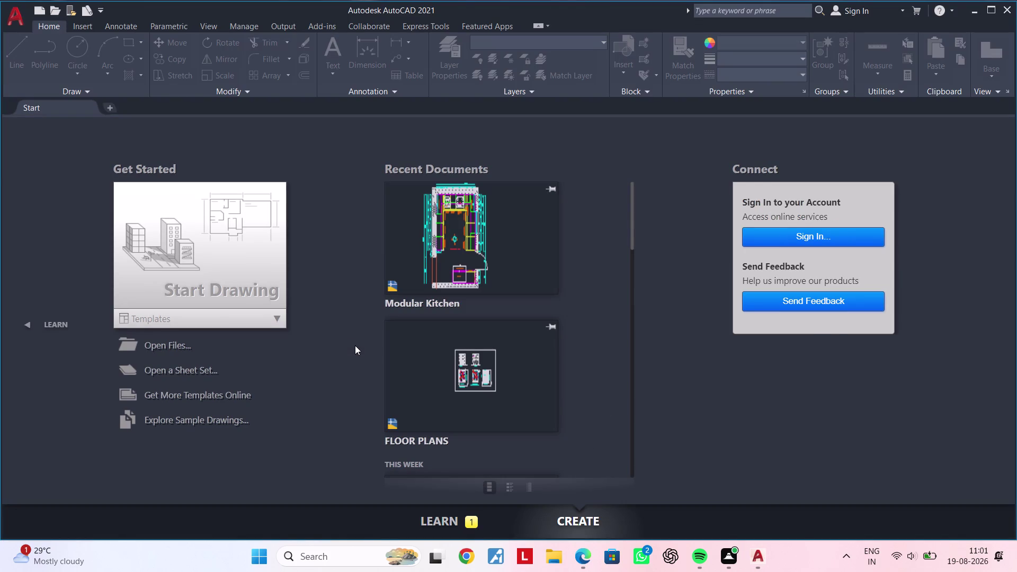
Open Modular Kitchen.dwg and pan around the plan, including the sink and hob area.
click(459, 263)
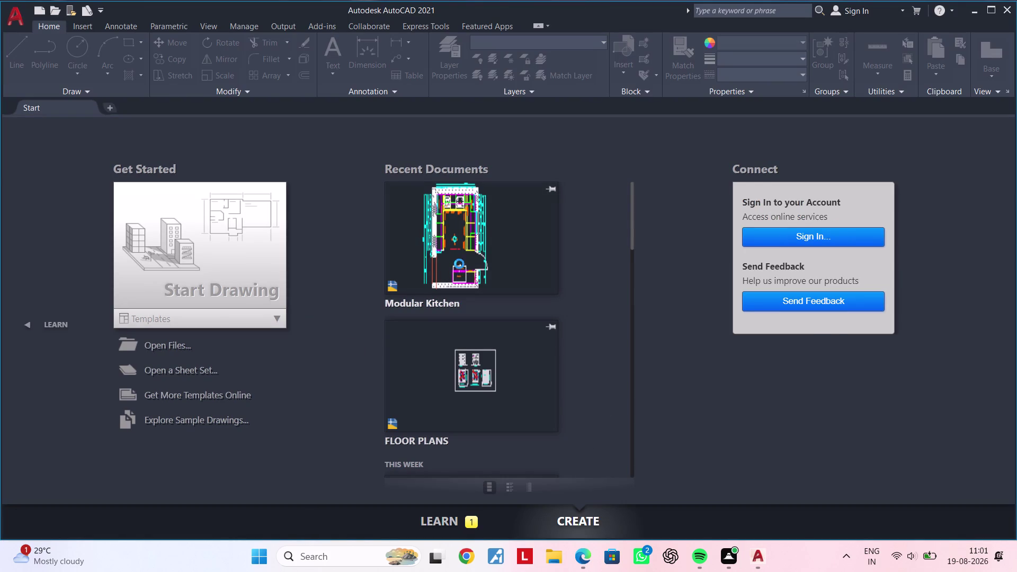
scroll(down, 3)
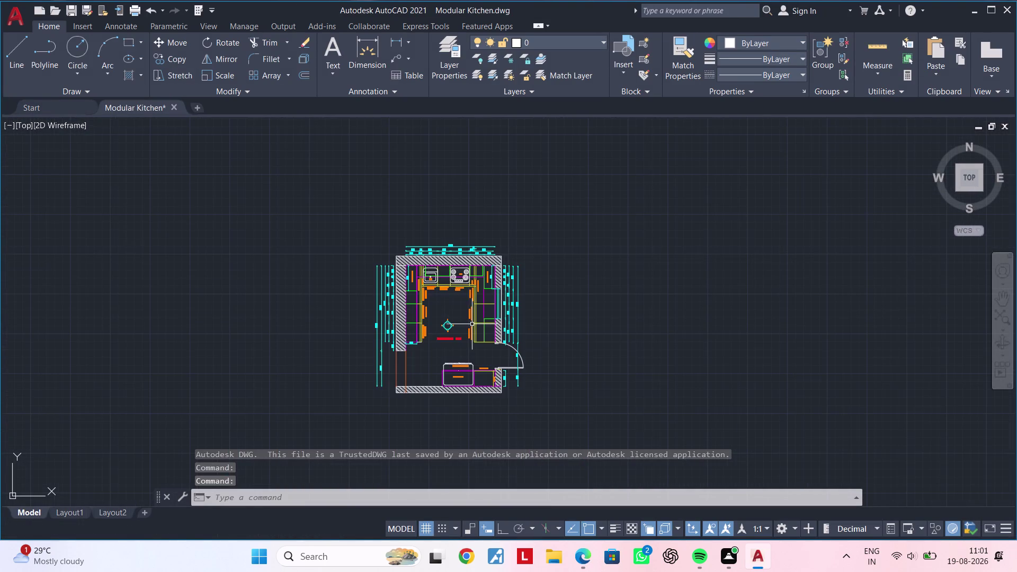
scroll(up, 3)
scroll(up, 3)
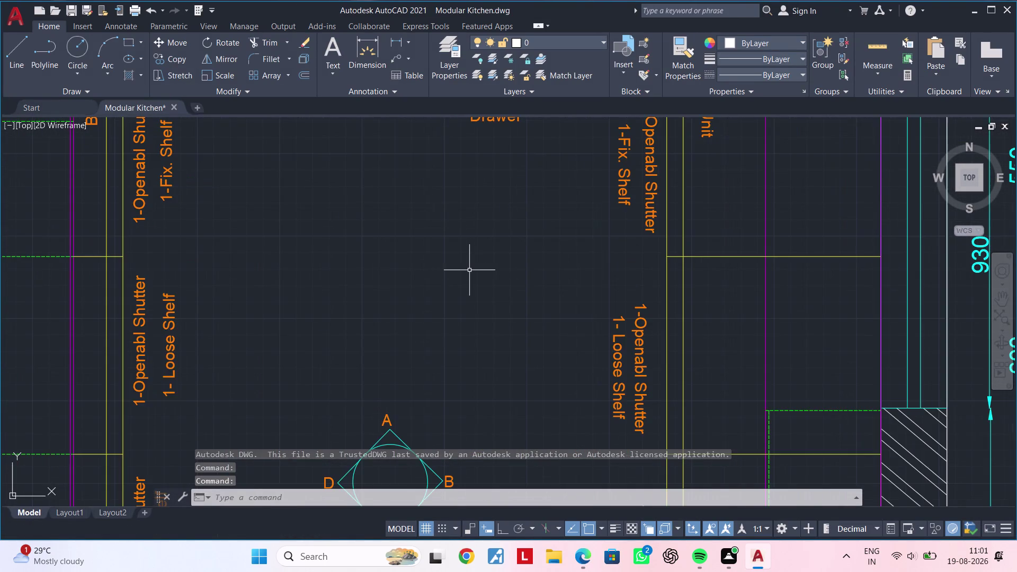
scroll(down, 3)
middle_drag(482, 263, 387, 364)
scroll(down, 3)
middle_drag(374, 333, 588, 263)
middle_drag(589, 241, 541, 278)
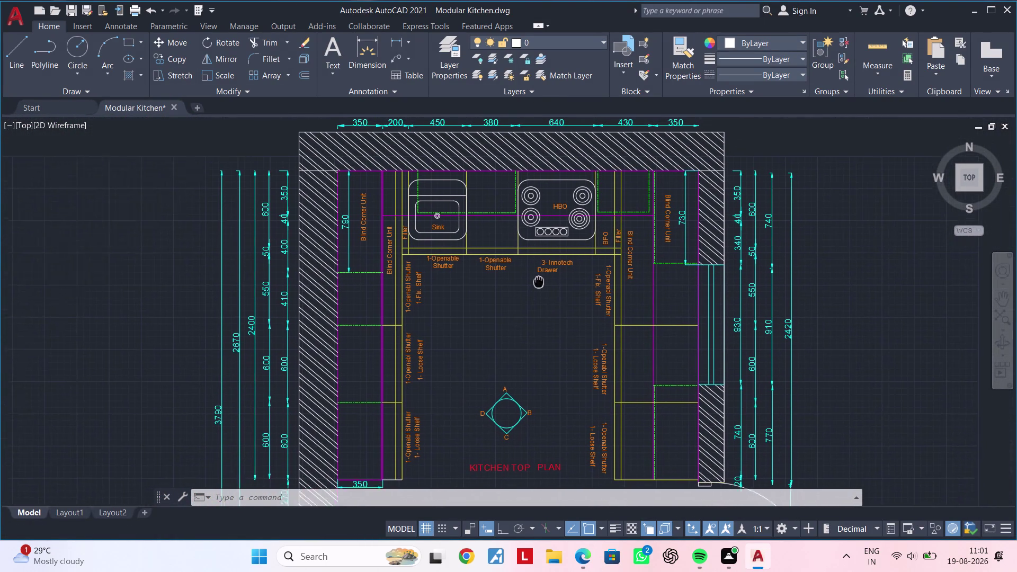
middle_drag(541, 279, 524, 293)
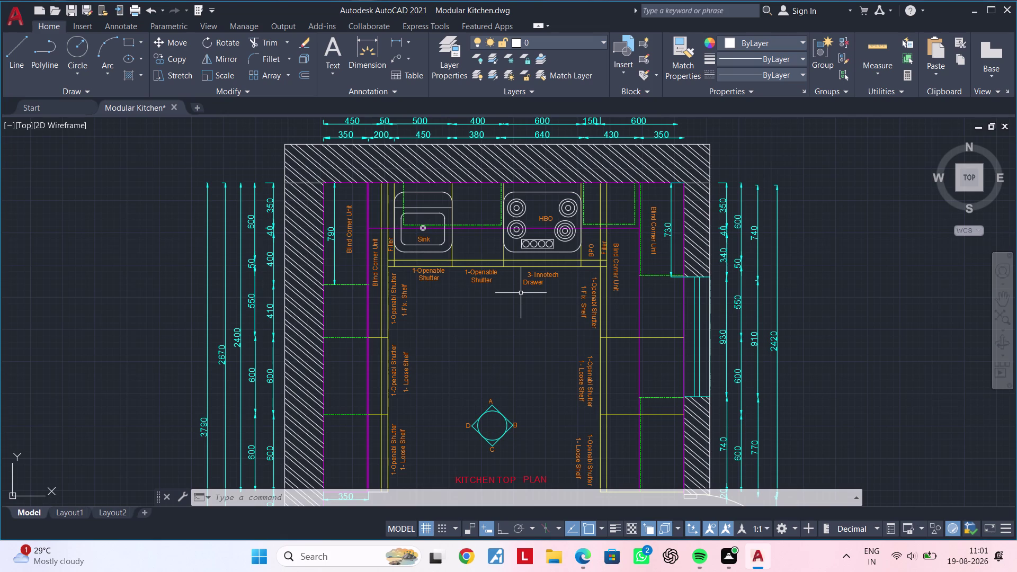
scroll(up, 3)
scroll(down, 3)
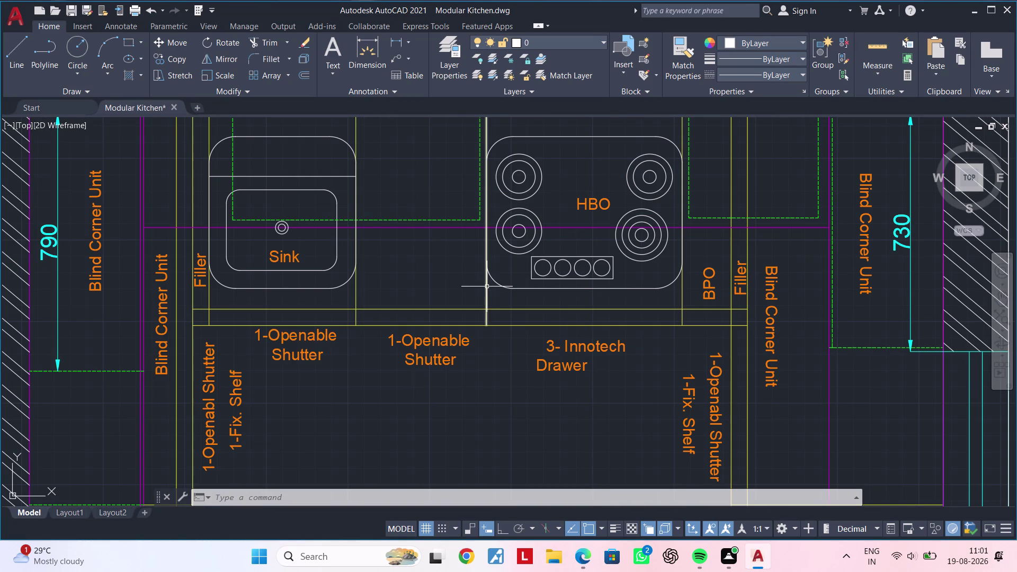
scroll(down, 3)
middle_drag(567, 287, 404, 276)
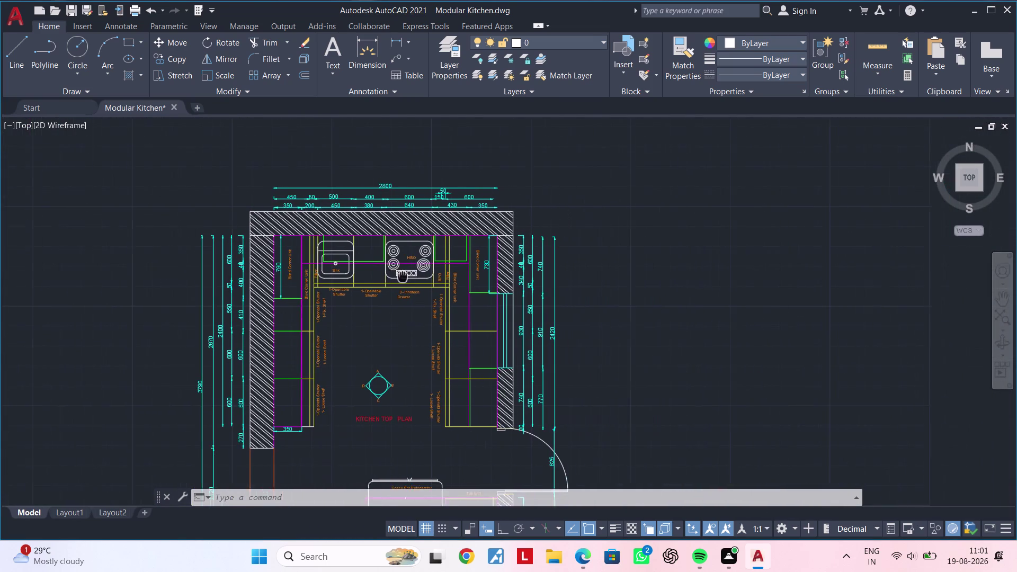
middle_drag(404, 277, 402, 276)
scroll(down, 3)
middle_drag(410, 284, 391, 227)
middle_drag(402, 260, 490, 252)
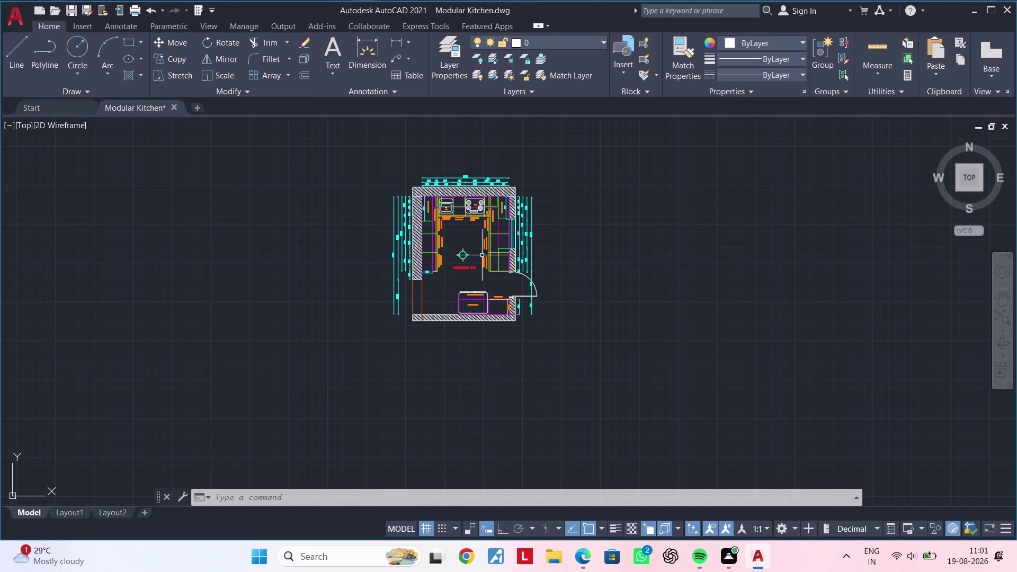
Check the refrigerator area, then shift the plan left to leave empty space, clearing commands.
scroll(up, 3)
scroll(up, 3)
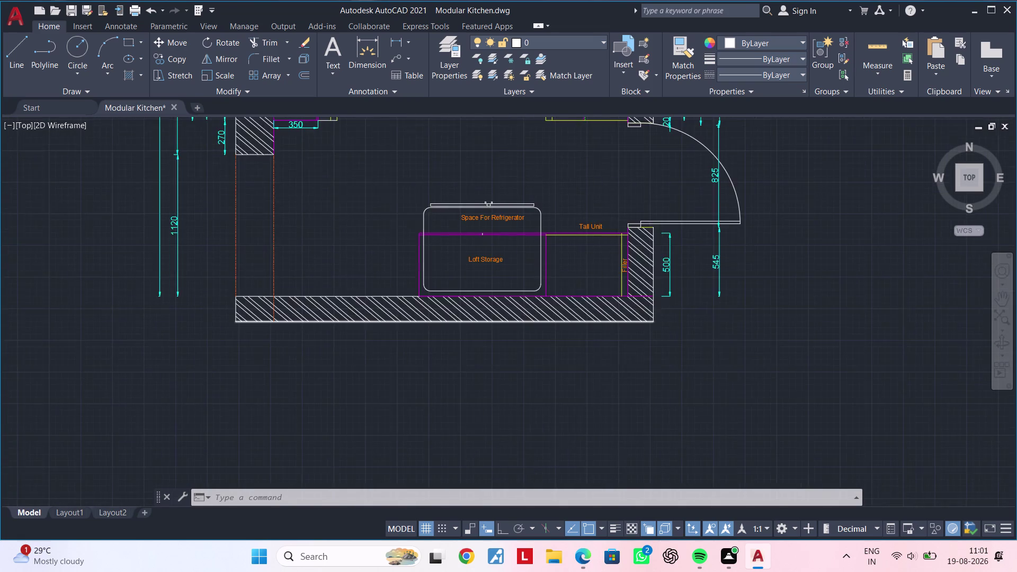
scroll(down, 3)
scroll(down, 3)
middle_drag(473, 312, 437, 374)
scroll(up, 3)
scroll(down, 3)
middle_drag(436, 292, 429, 301)
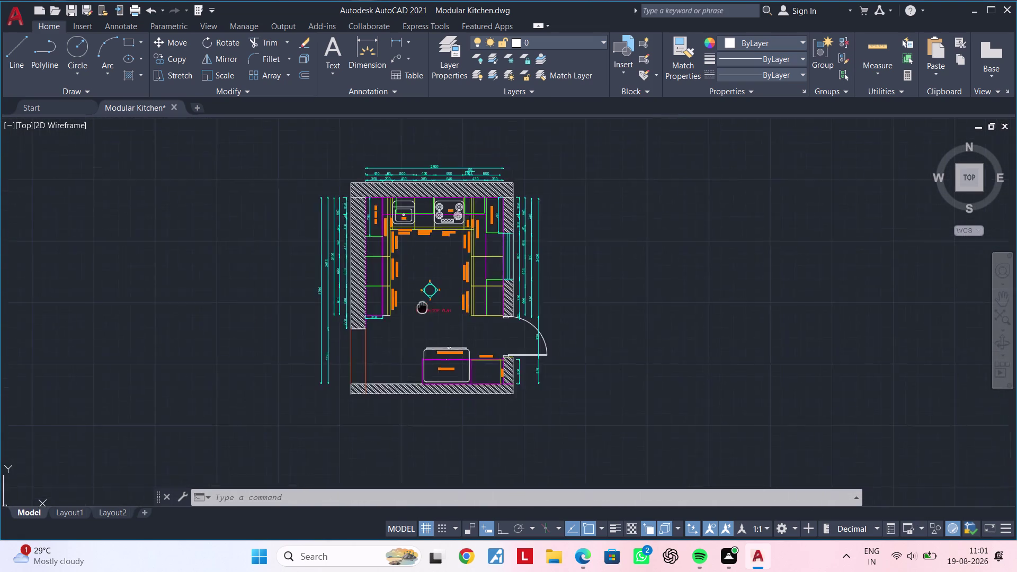
middle_drag(428, 301, 307, 353)
middle_drag(430, 303, 476, 254)
key(Escape)
key(Escape)
middle_drag(503, 251, 440, 257)
key(Escape)
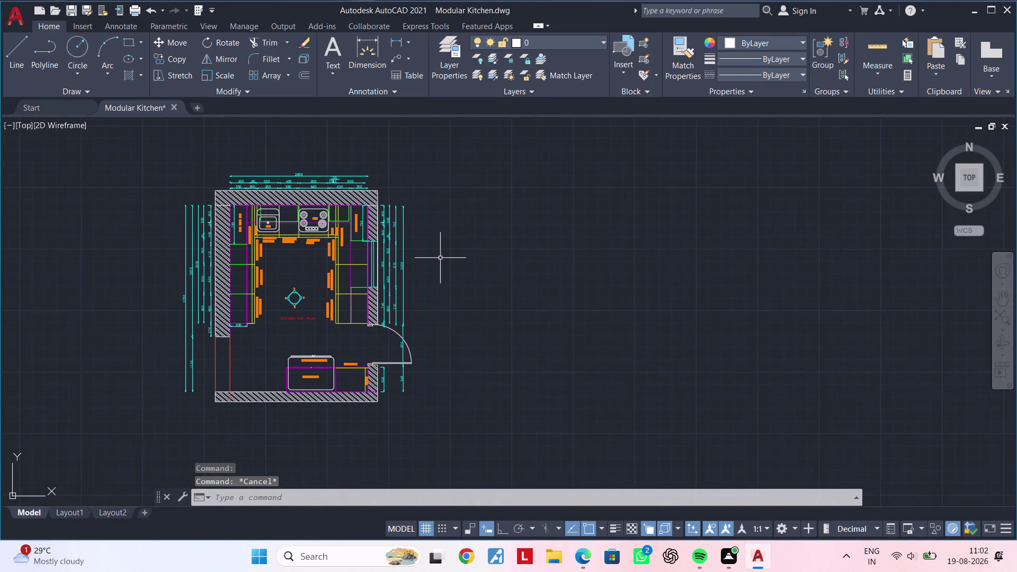
key(Escape)
key(Escape)
key(Escape)
key(Escape)
middle_drag(469, 231, 451, 242)
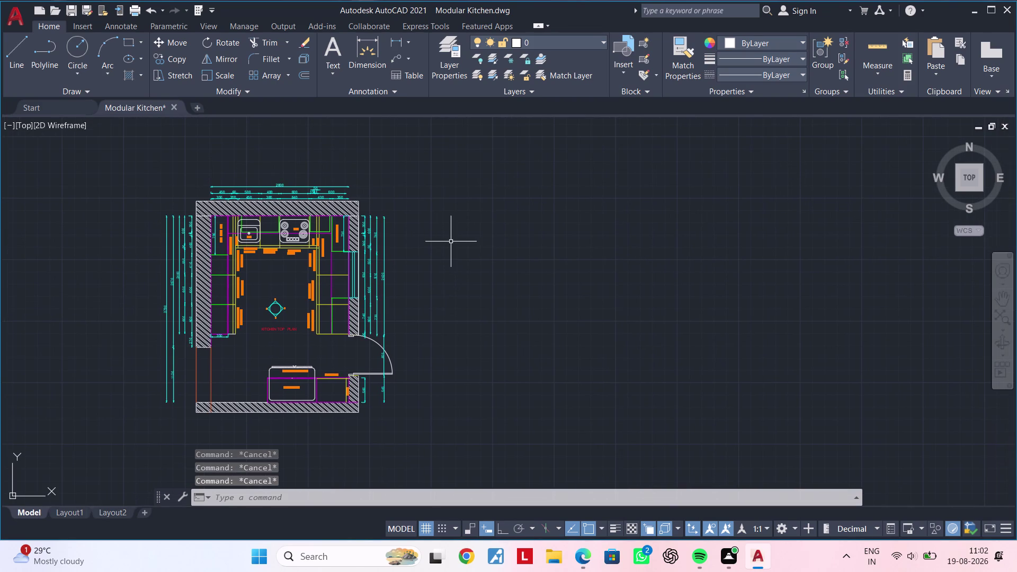
Place a horizontal construction line (XL, Hor) level with the top wall.
key(x)
text(l)
key(space)
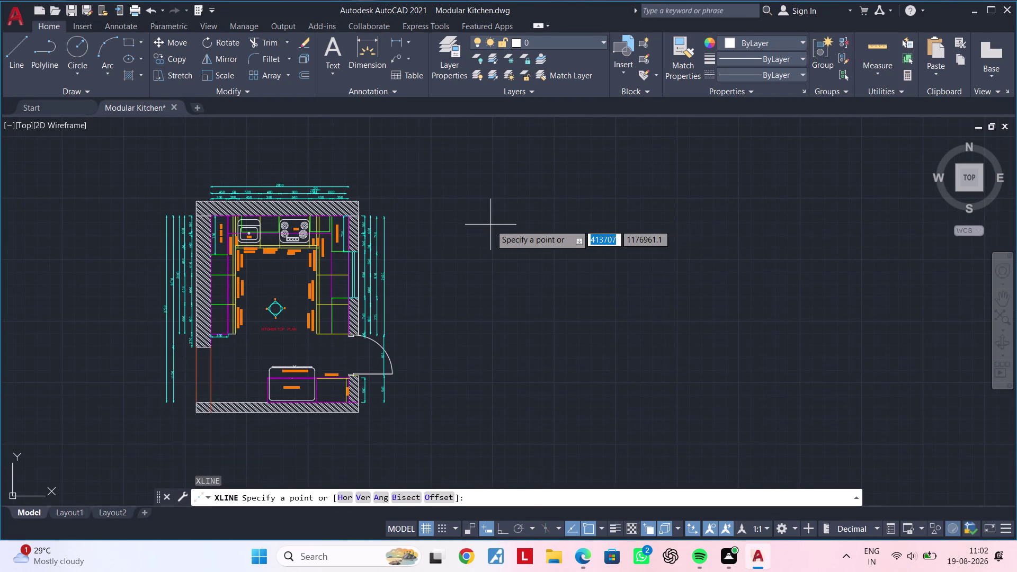
key(h)
key(space)
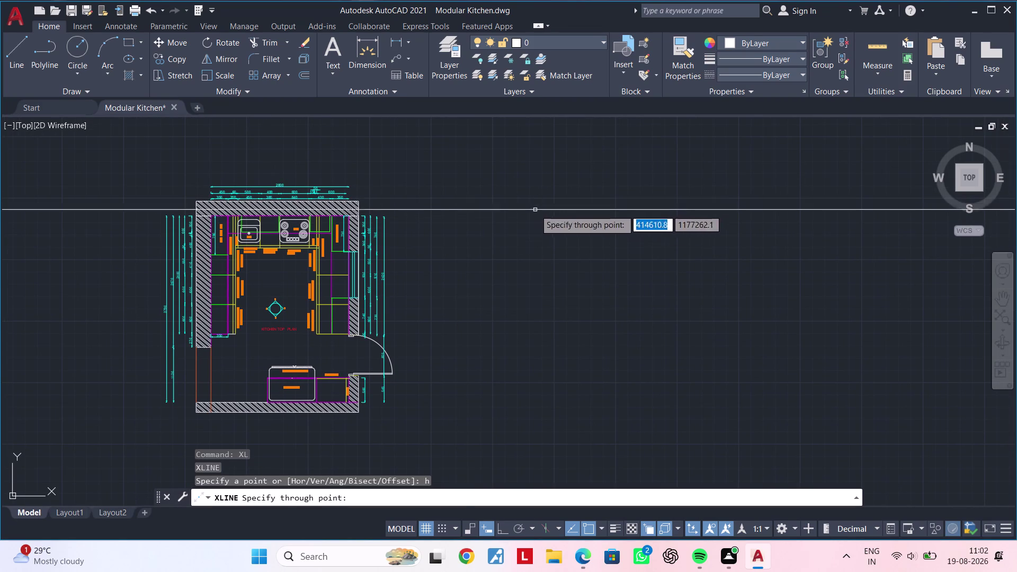
middle_drag(531, 213, 477, 245)
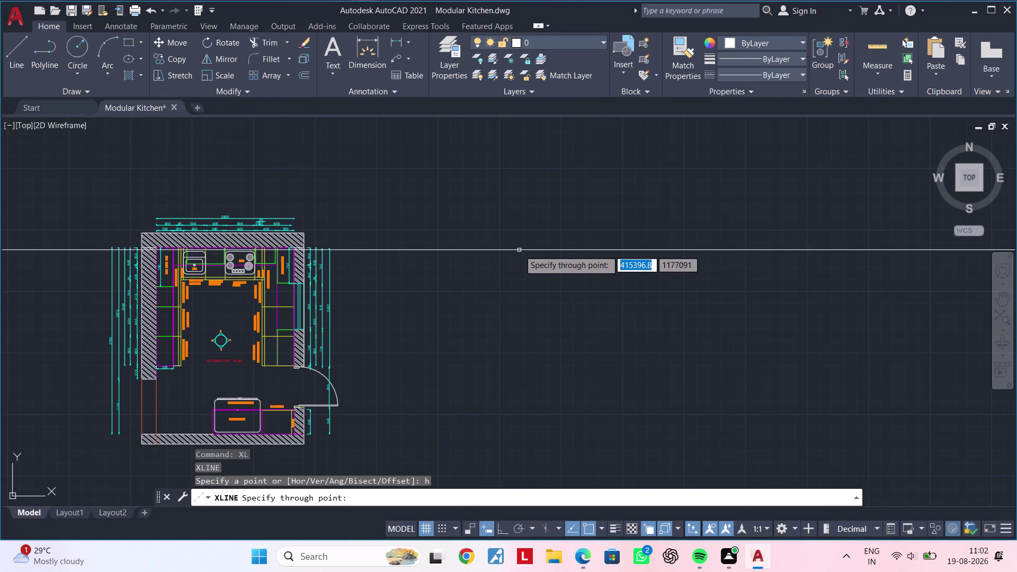
scroll(up, 3)
scroll(down, 3)
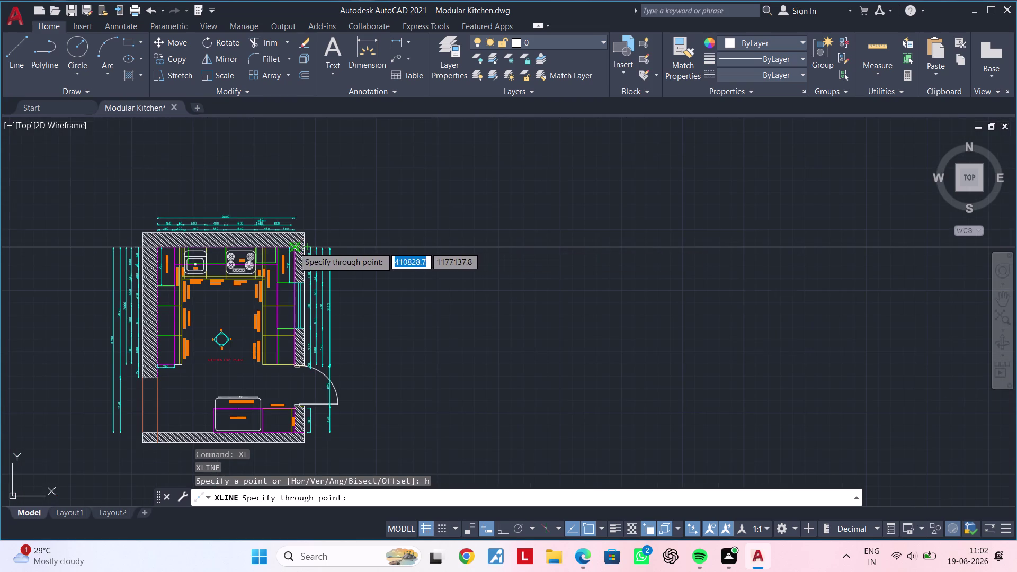
scroll(up, 3)
click(332, 248)
scroll(down, 3)
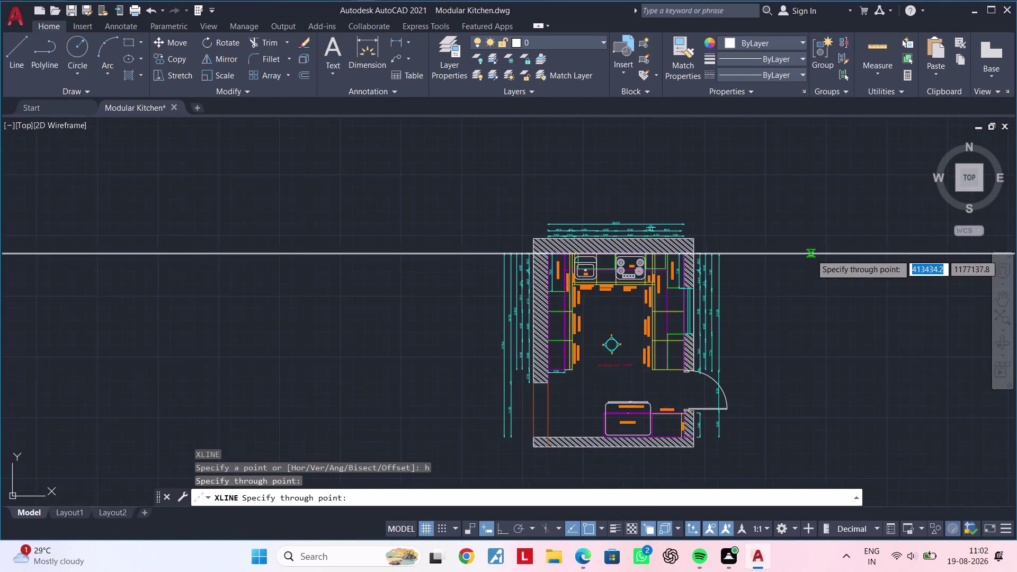
middle_drag(809, 255, 419, 239)
key(Escape)
key(Escape)
key(Escape)
key(Escape)
key(Escape)
key(Escape)
Place a vertical construction line (XL, Ver) to the right of the plan.
text(x)
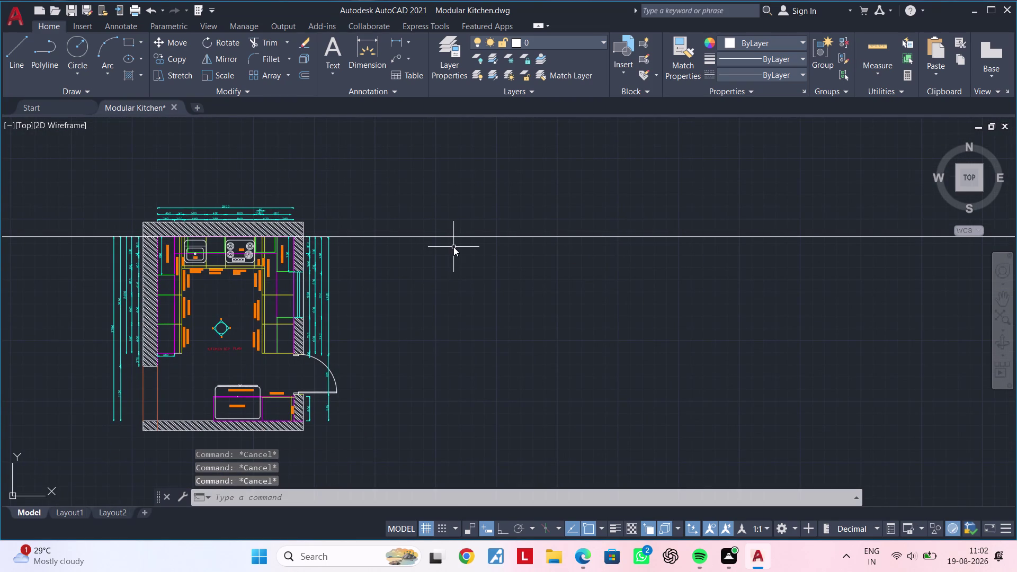
text(l)
key(space)
text(v)
key(space)
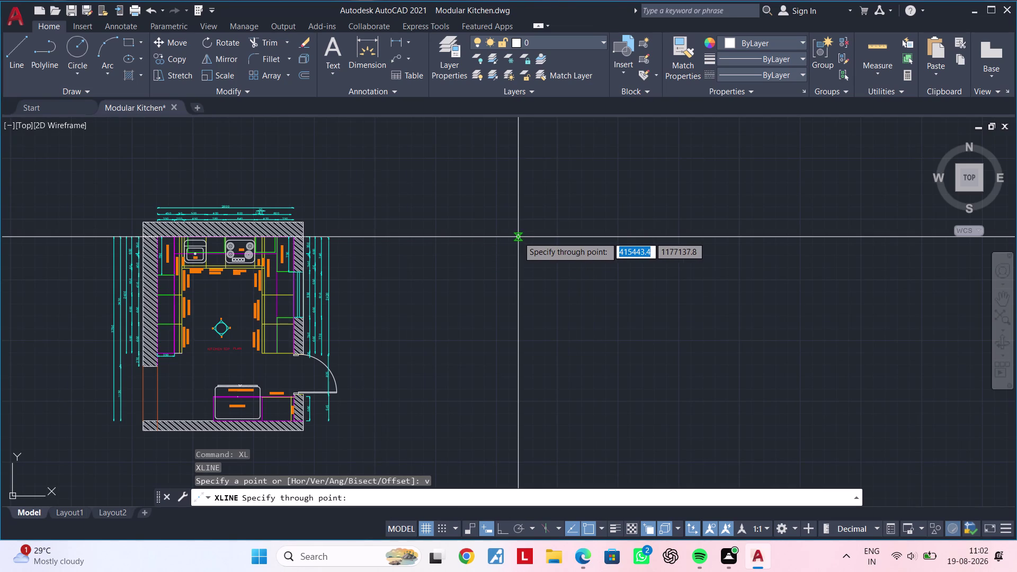
click(517, 237)
key(Escape)
key(Escape)
Trim the two construction lines with a fence so they form a corner.
key(t)
text(r)
key(space)
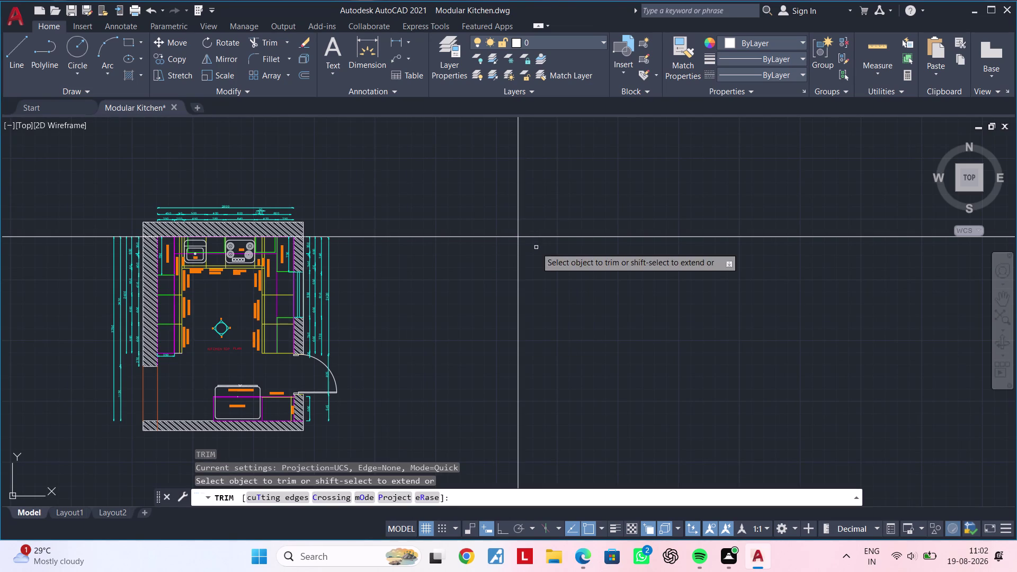
drag(535, 203, 492, 250)
key(Escape)
middle_drag(458, 257, 574, 257)
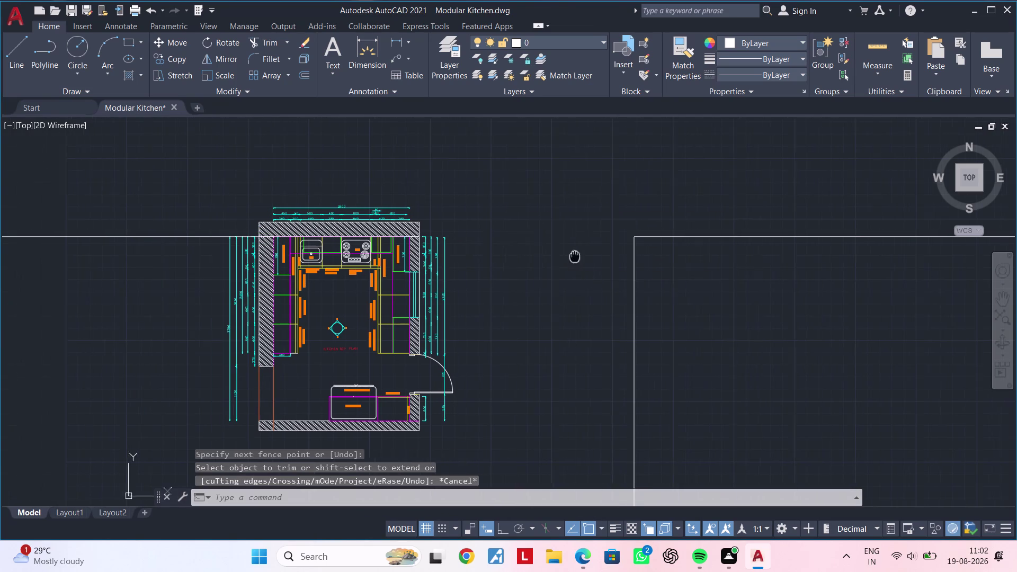
middle_drag(574, 256, 575, 256)
key(Escape)
Delete the leftover horizontal segment left of the plan and centre the view on the corner.
click(198, 237)
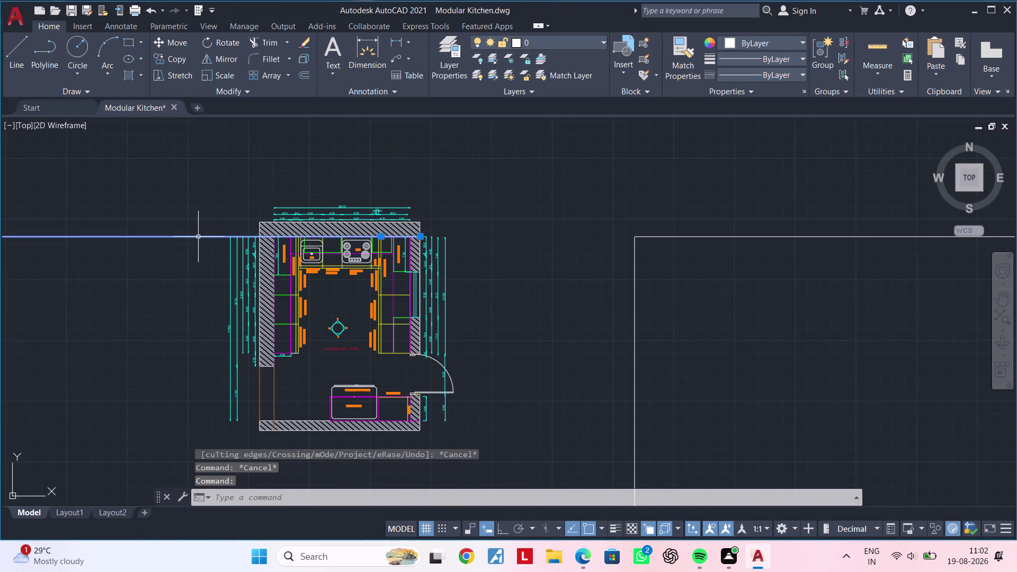
key(Delete)
scroll(down, 3)
middle_drag(583, 250, 244, 227)
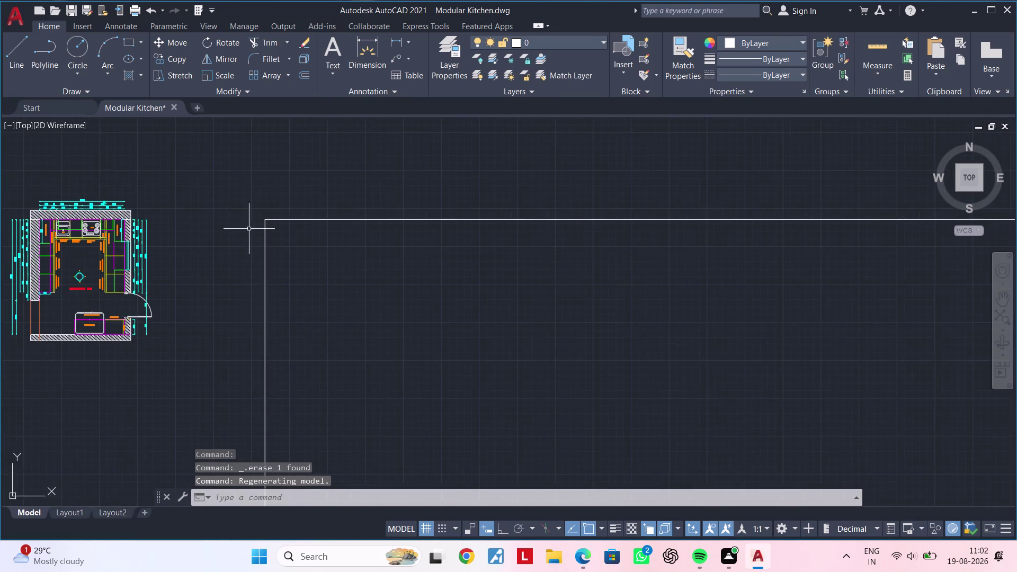
scroll(up, 3)
middle_drag(370, 261, 235, 223)
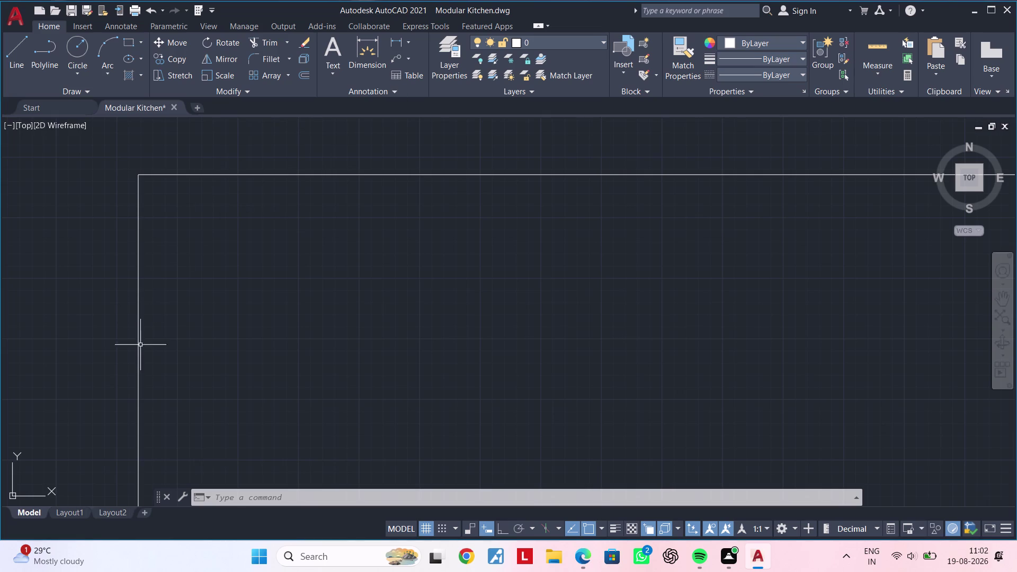
middle_click(79, 286)
middle_drag(181, 244, 88, 260)
middle_drag(89, 253, 120, 231)
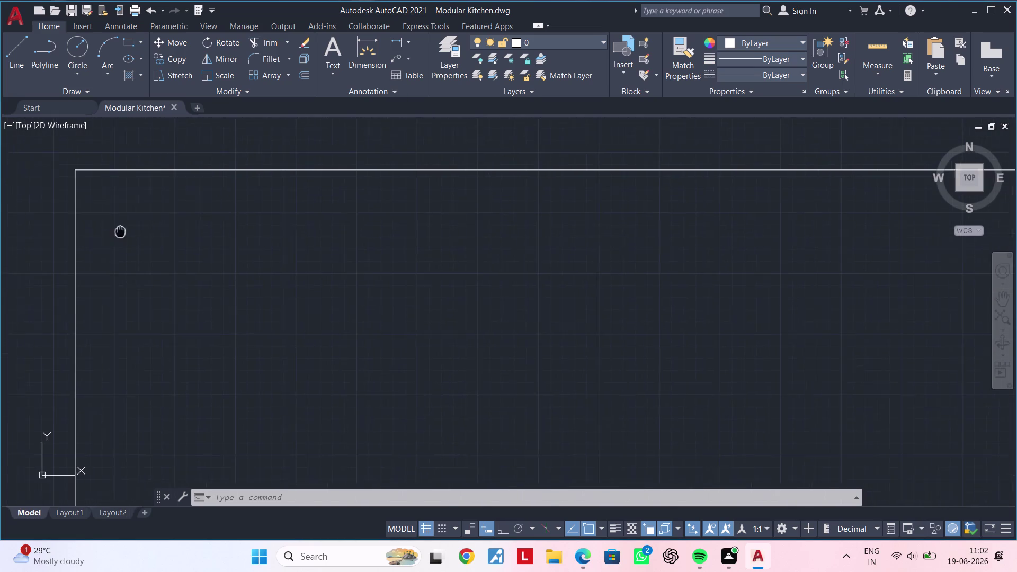
middle_drag(119, 232, 129, 225)
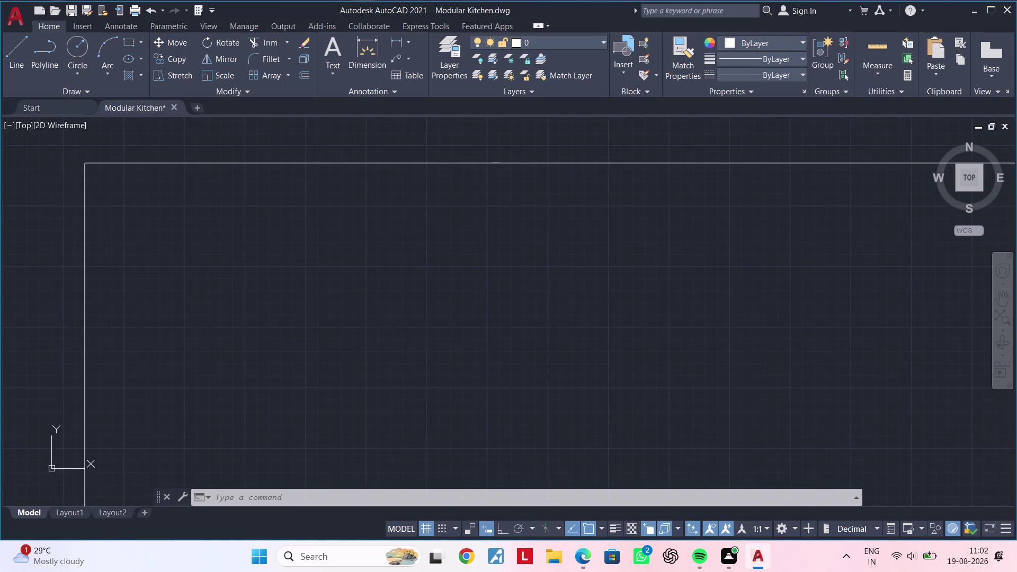
Offset the left edge line 350 to the right to start the cabinet divisions.
text(of)
key(space)
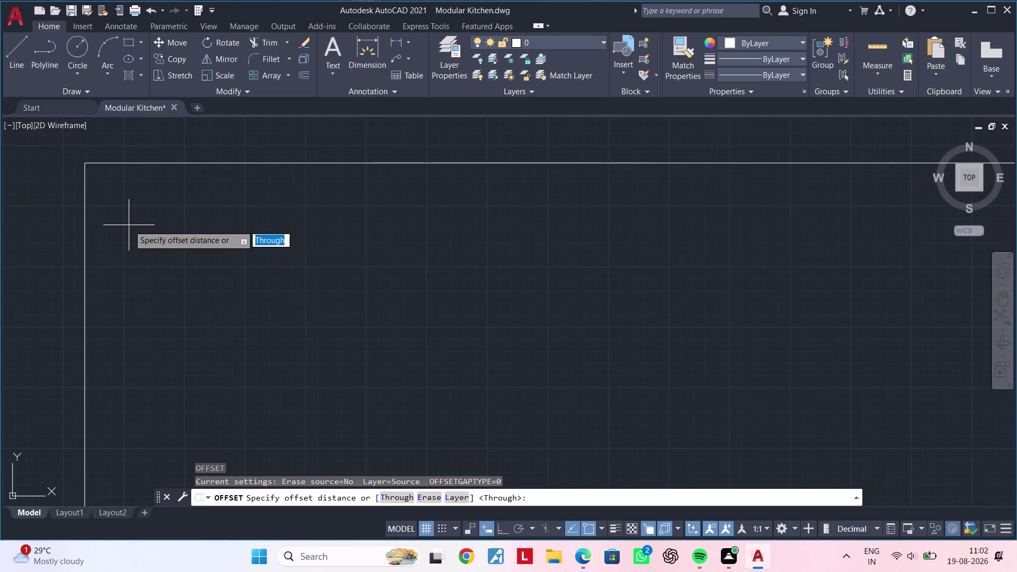
text(350)
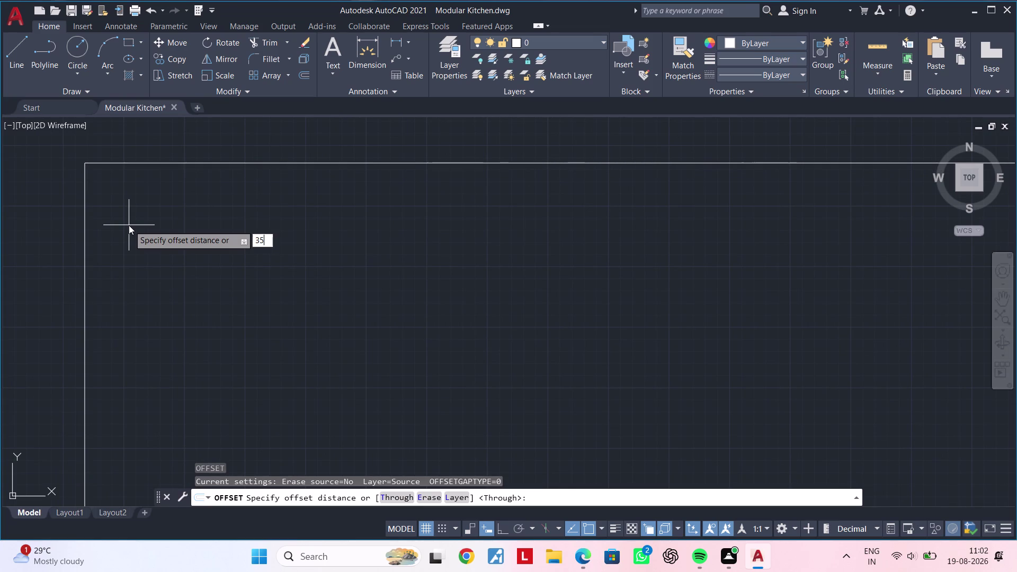
key(Return)
click(85, 235)
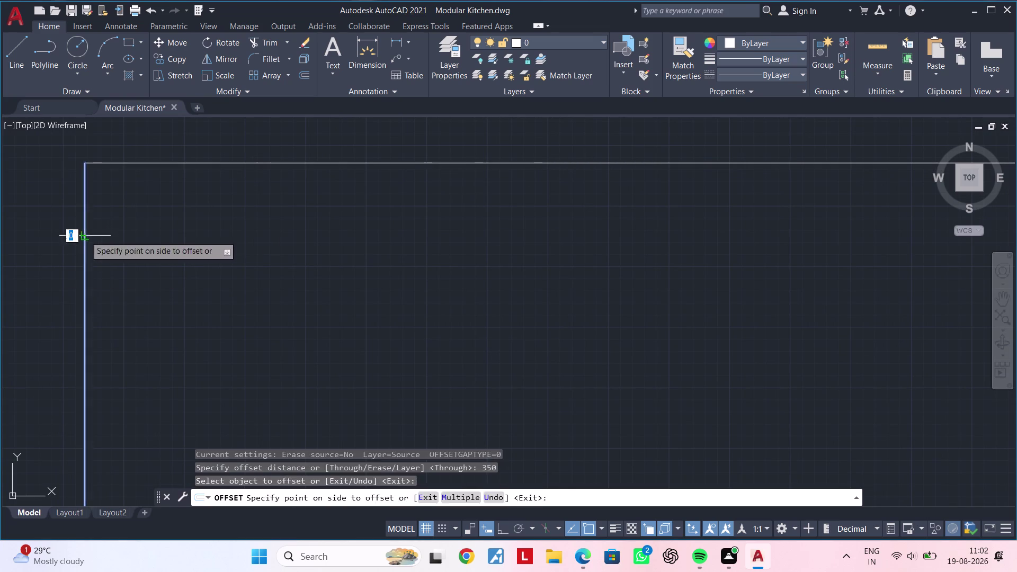
click(254, 235)
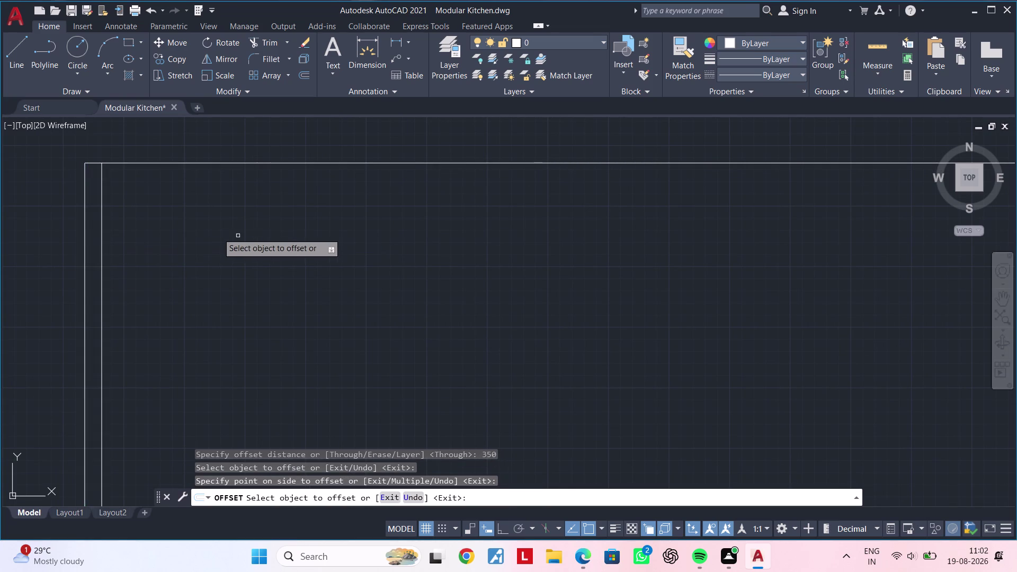
scroll(up, 3)
scroll(up, 3)
middle_drag(137, 248, 317, 250)
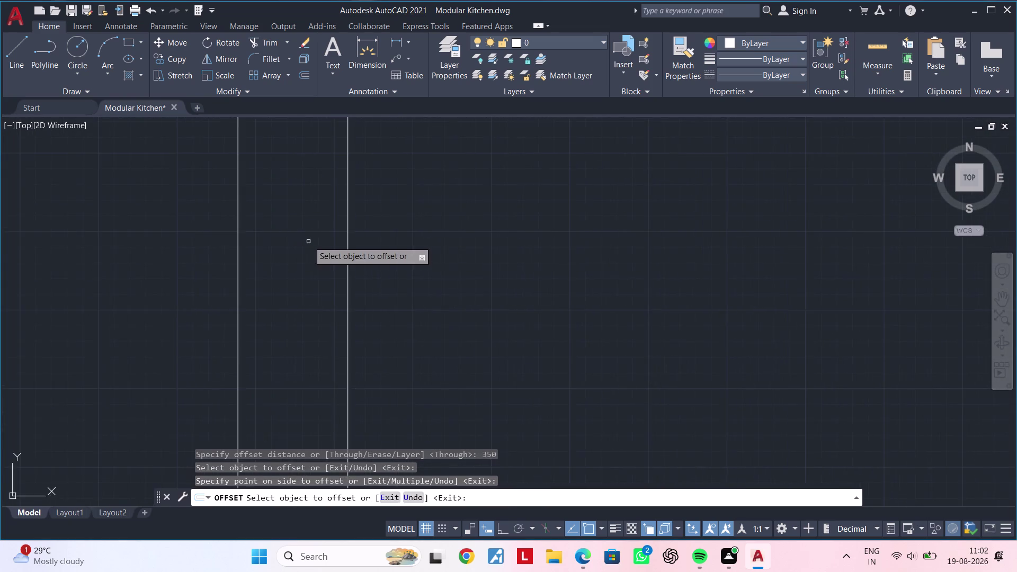
scroll(down, 3)
middle_drag(308, 239, 294, 335)
middle_drag(328, 293, 345, 244)
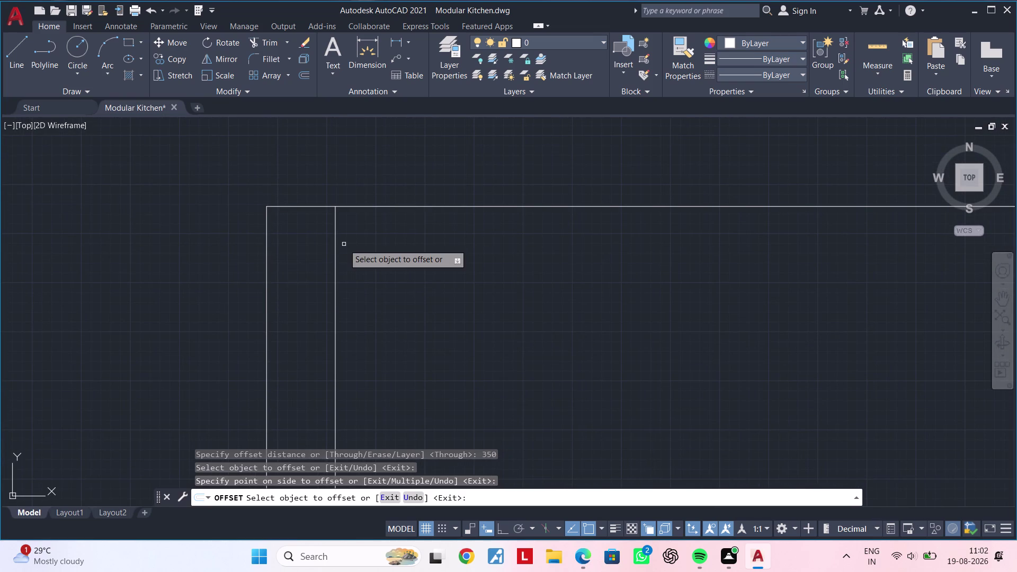
key(space)
Add the next two vertical divisions at 200 and 450 spacing.
key(space)
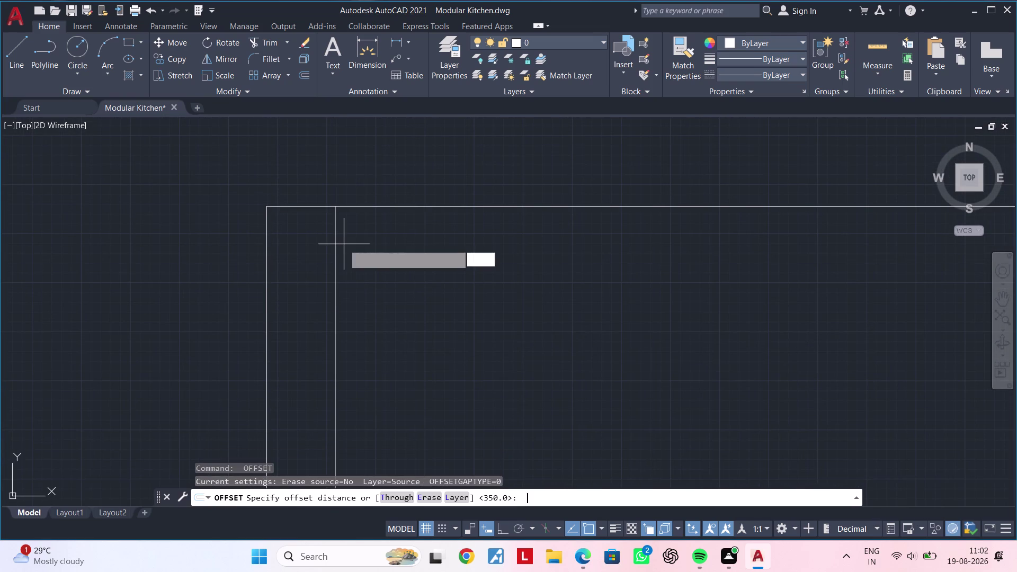
text(200)
key(Return)
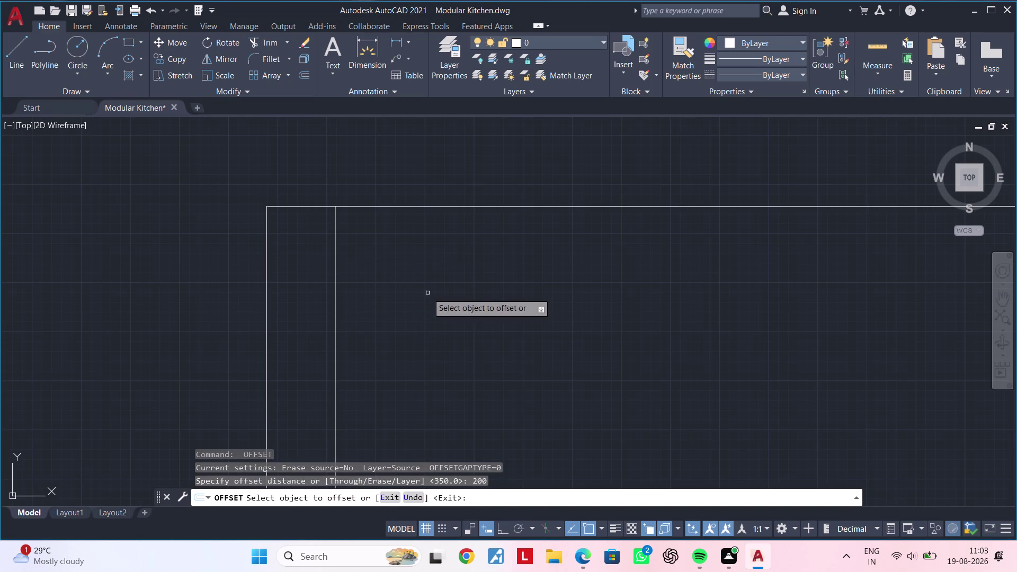
click(335, 259)
click(405, 251)
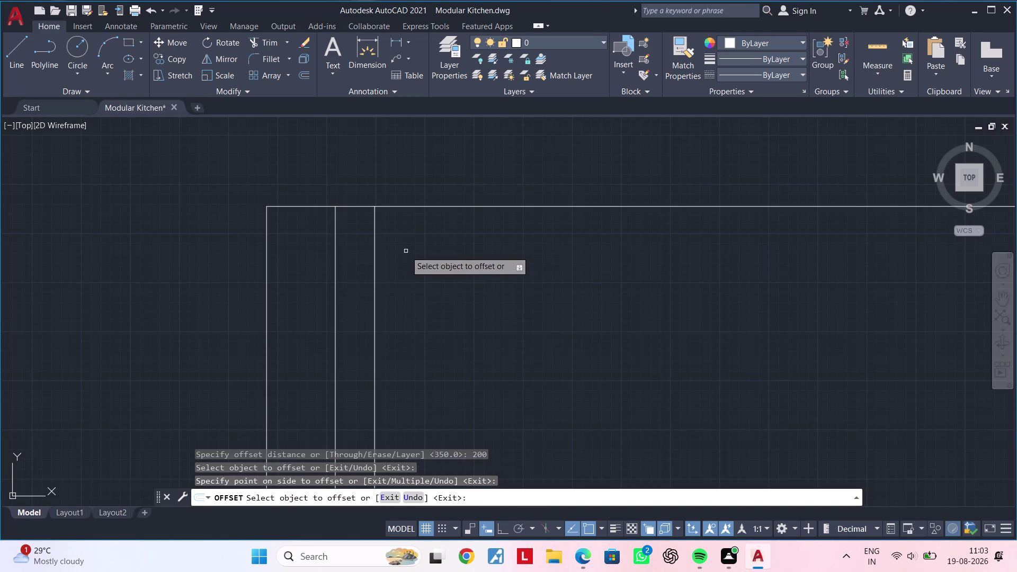
key(space)
key(space)
text(45)
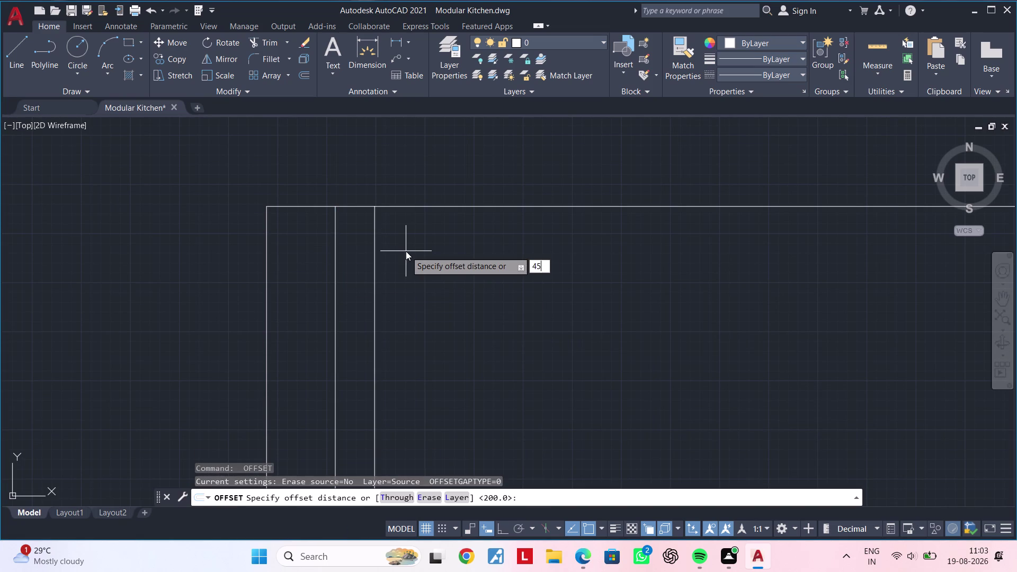
text(0)
key(Return)
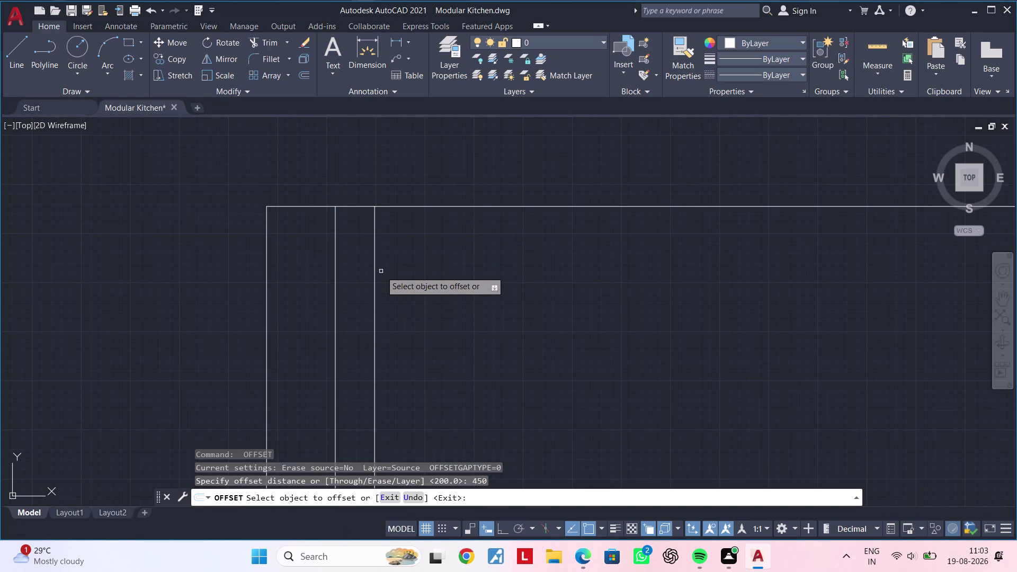
click(373, 273)
click(498, 269)
key(space)
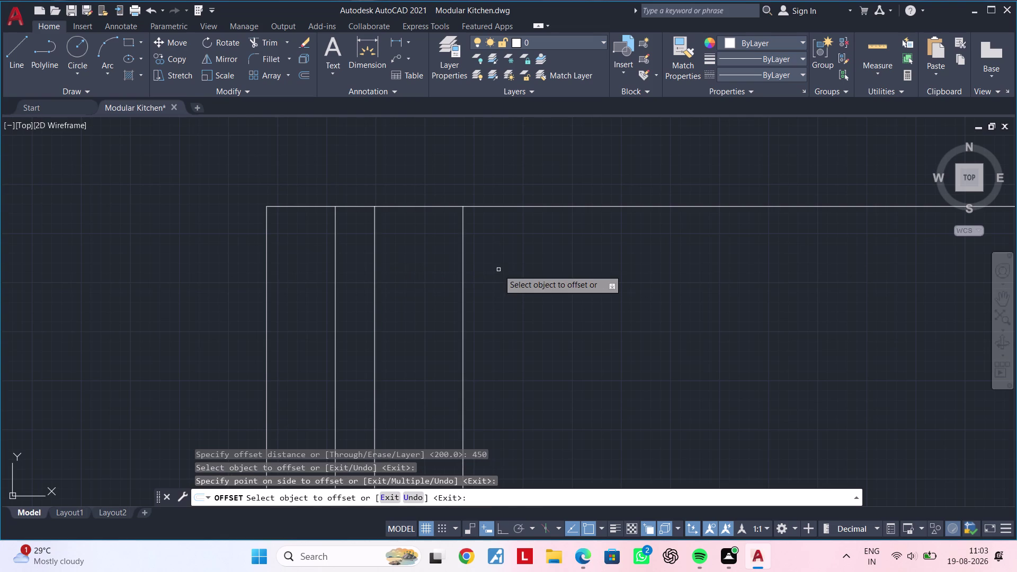
Add further vertical divisions at 380 and 640 spacing.
key(space)
text(380)
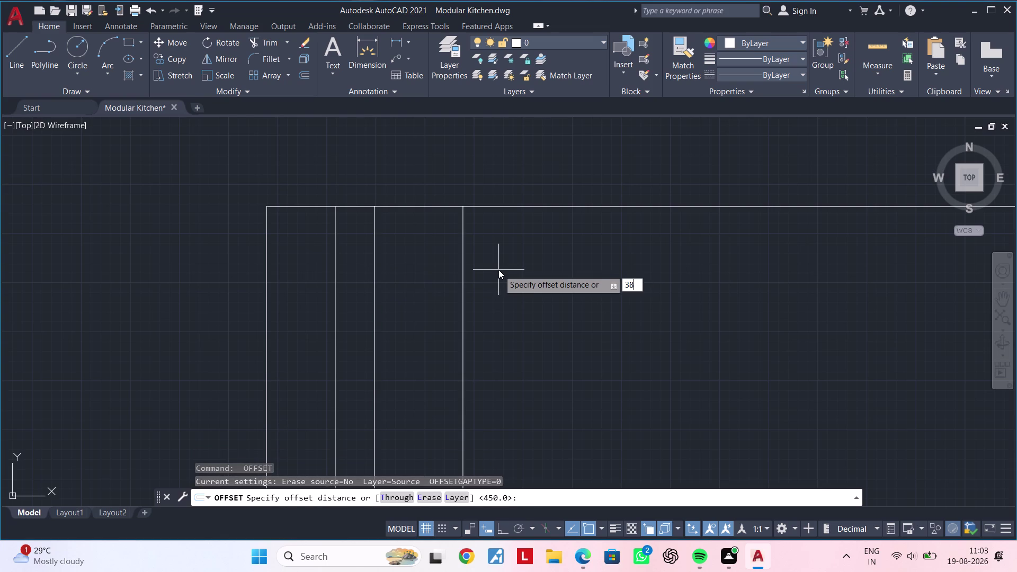
key(Return)
click(465, 258)
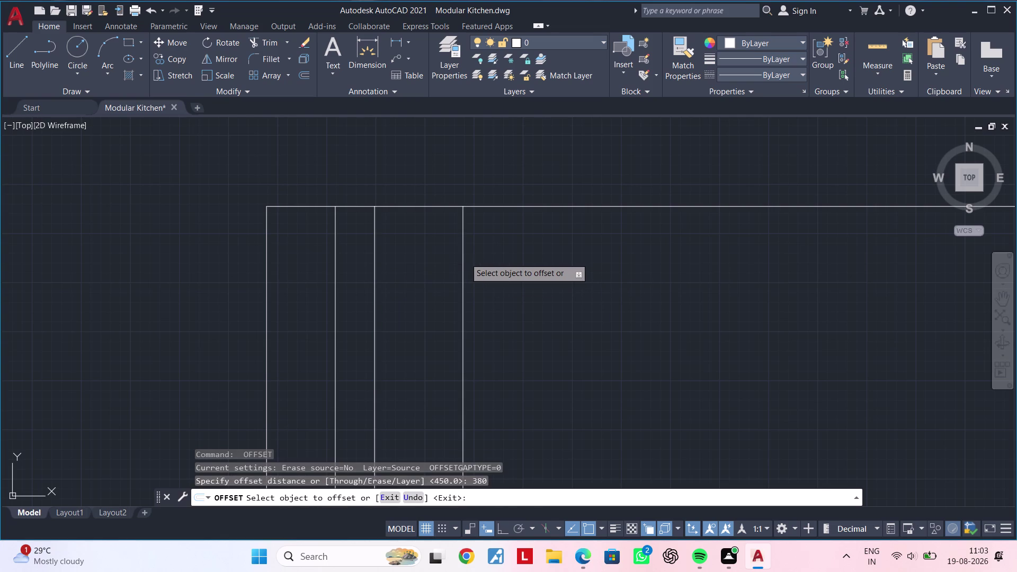
click(464, 260)
click(556, 260)
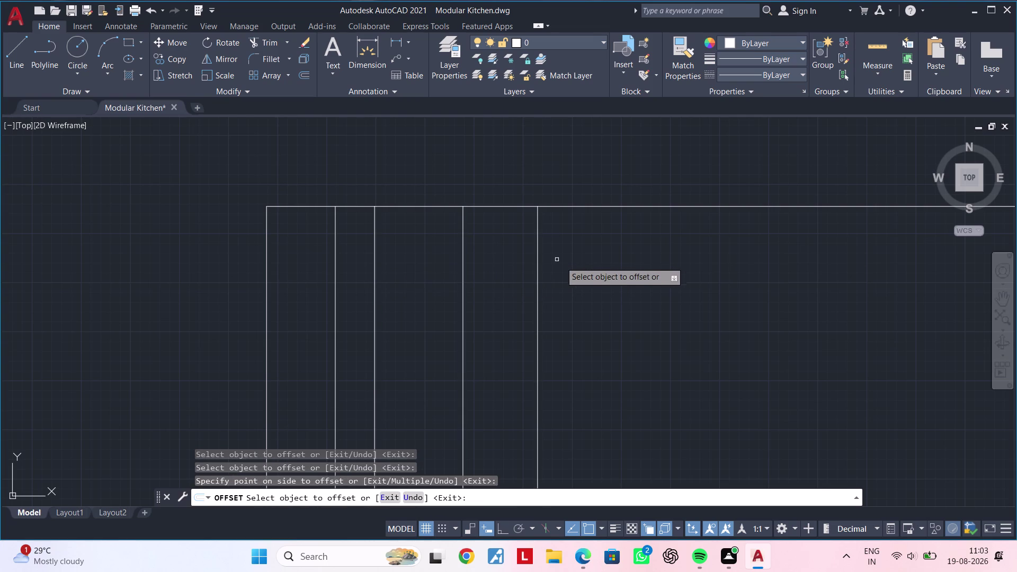
middle_drag(570, 263, 394, 242)
key(space)
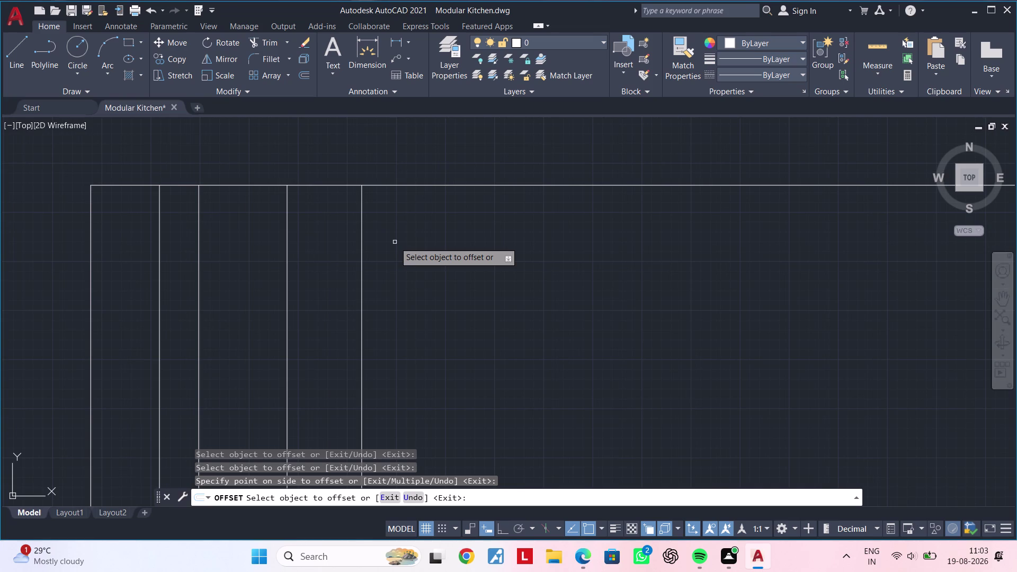
key(space)
text(640)
key(Return)
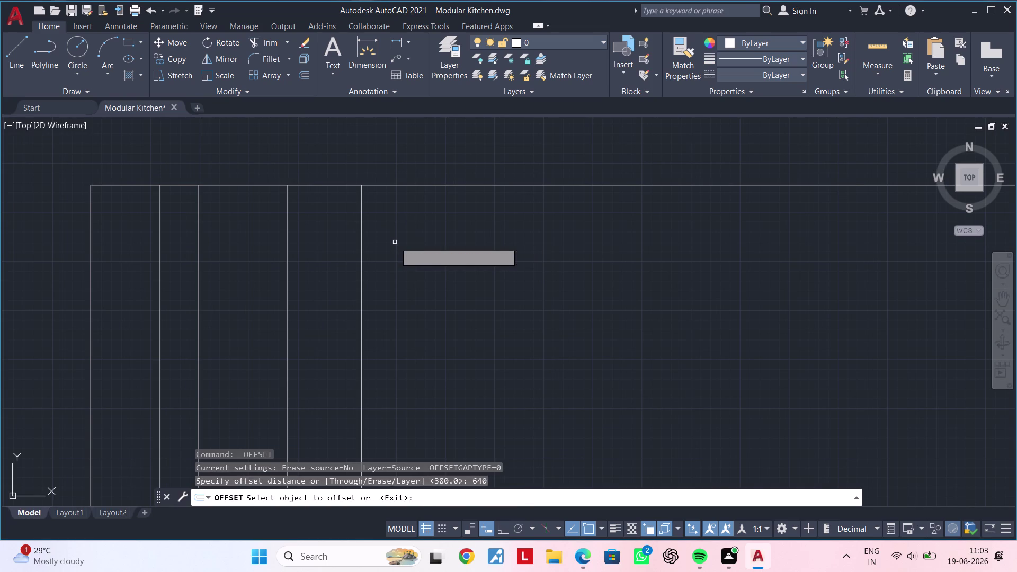
click(361, 211)
click(448, 213)
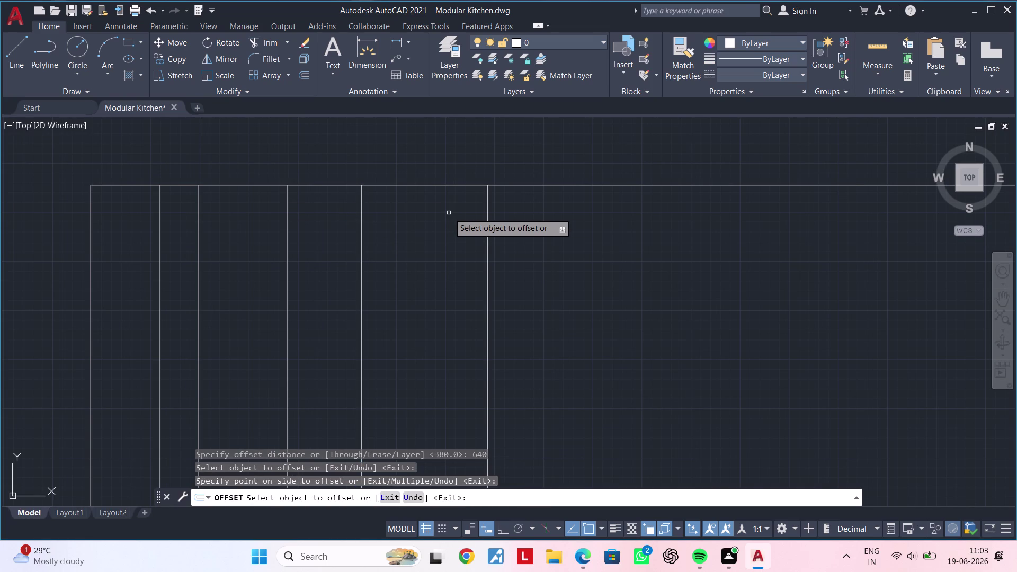
key(space)
Add vertical divisions at 380 and 50 spacing.
key(space)
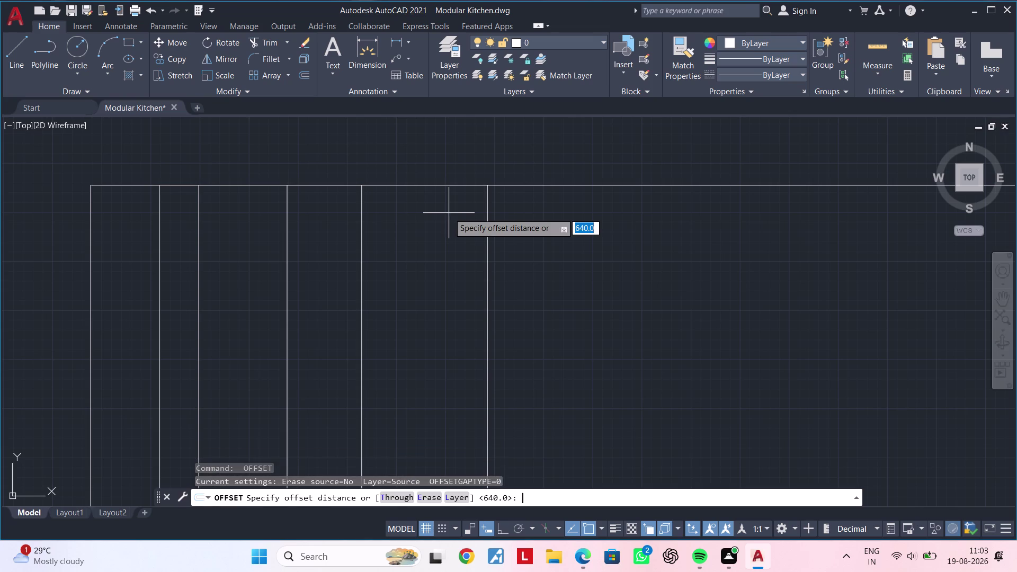
text(380)
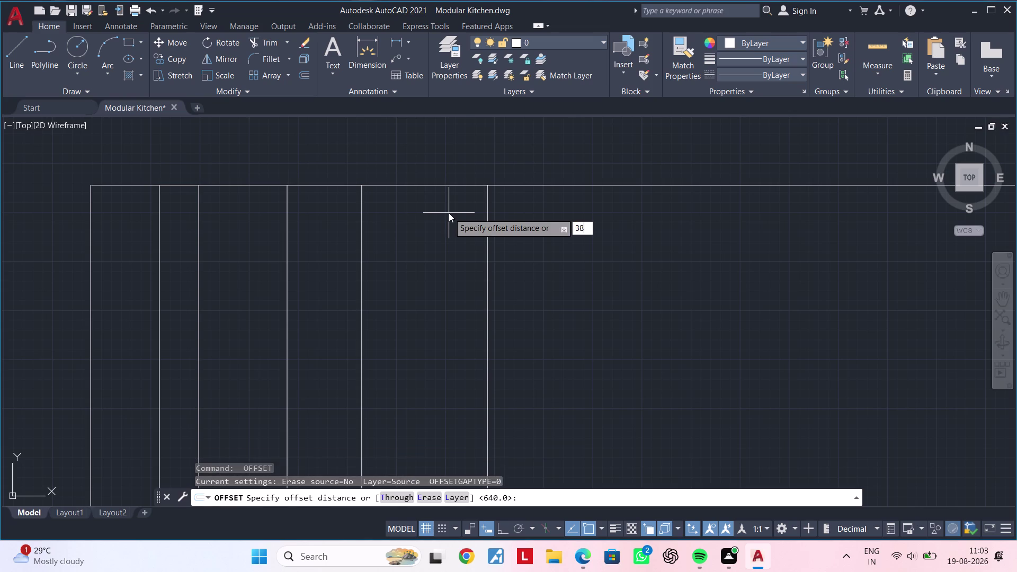
key(Return)
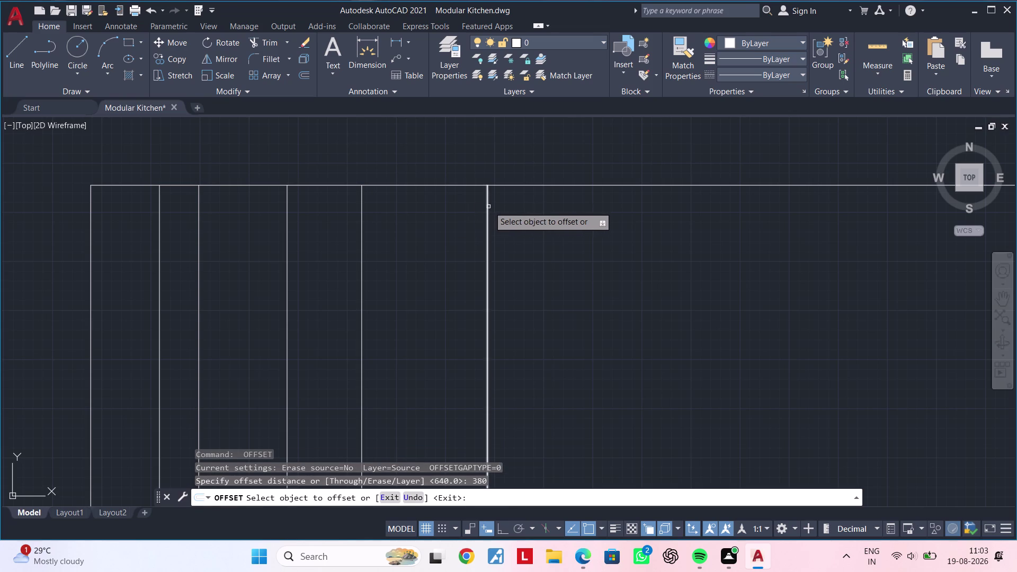
click(489, 206)
click(619, 208)
key(space)
key(space)
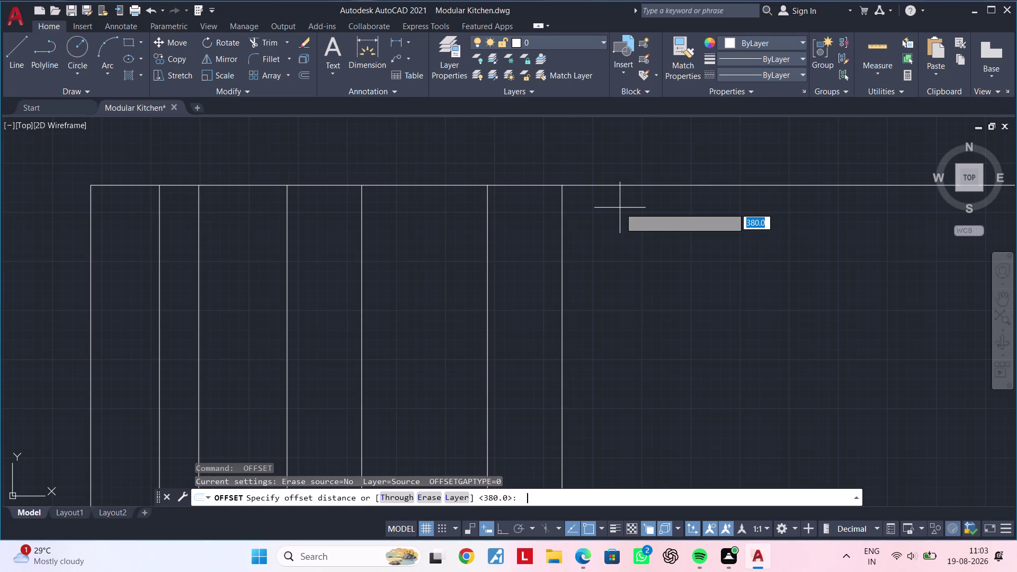
text(50)
key(Return)
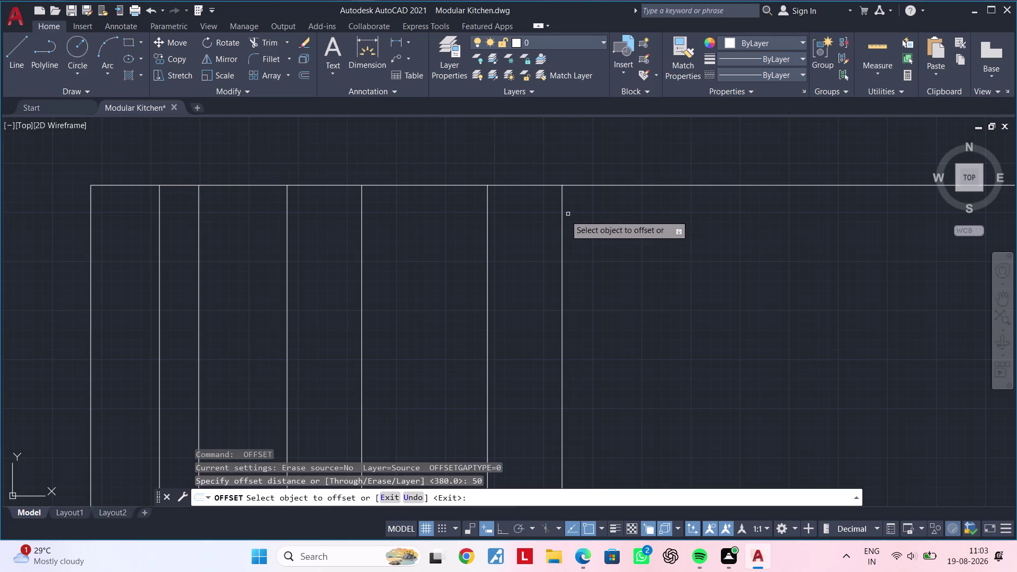
click(561, 217)
click(673, 219)
key(space)
Add the final vertical division 350 to the right and end the offset.
key(space)
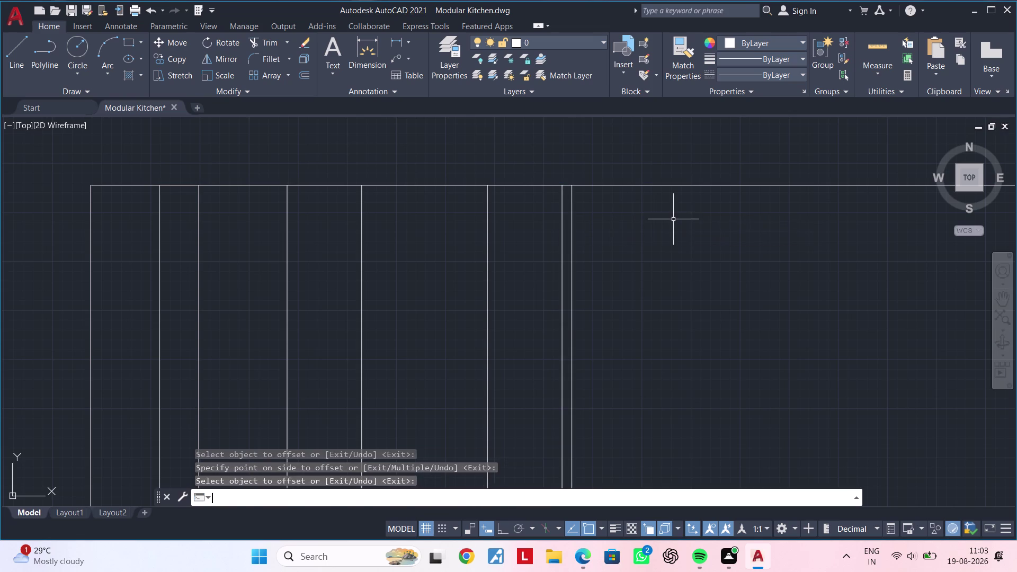
text(350)
key(Return)
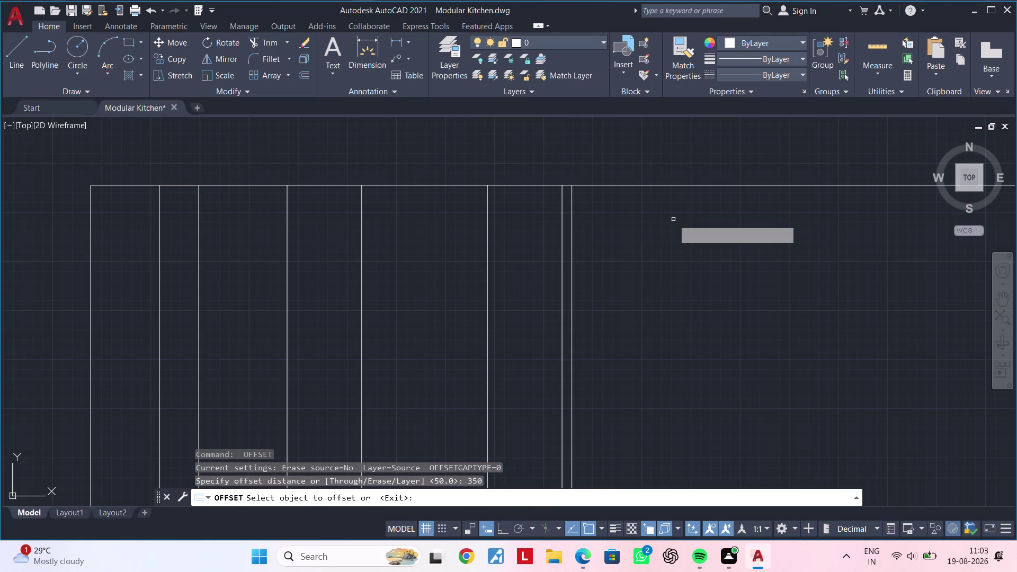
click(570, 245)
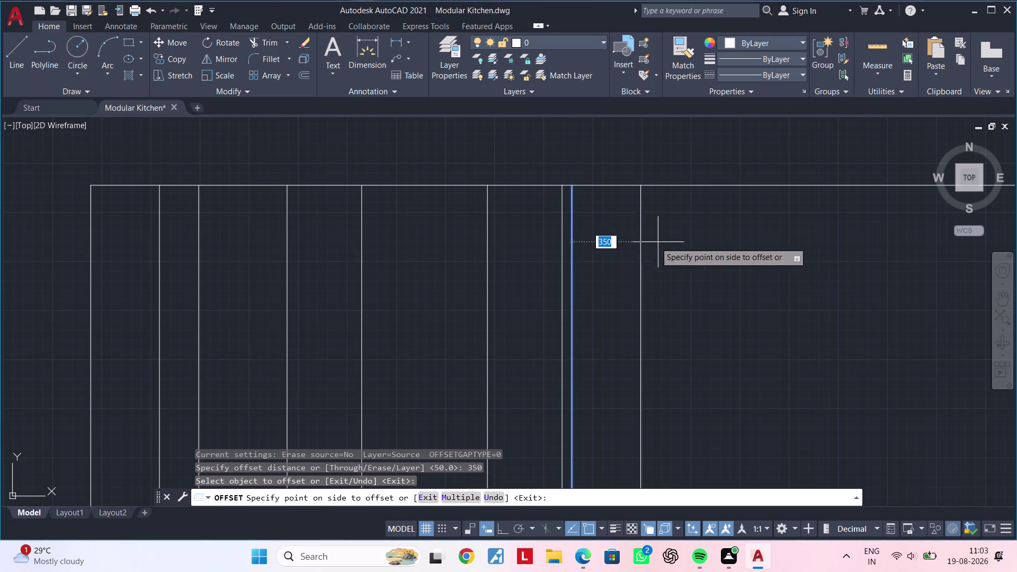
click(663, 242)
middle_drag(661, 249, 608, 260)
key(Escape)
key(Escape)
key(Escape)
Start and cancel a trim, then centre the whole cabinet plan in view.
key(t)
text(r)
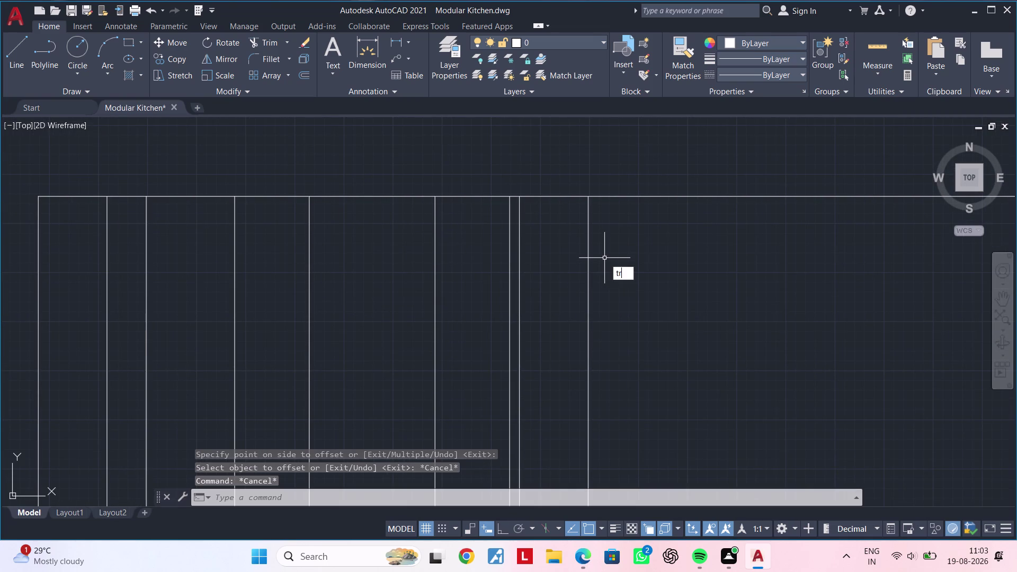
key(space)
drag(633, 250, 645, 156)
key(Escape)
middle_drag(621, 208, 706, 251)
key(Escape)
key(Escape)
middle_drag(523, 307, 552, 300)
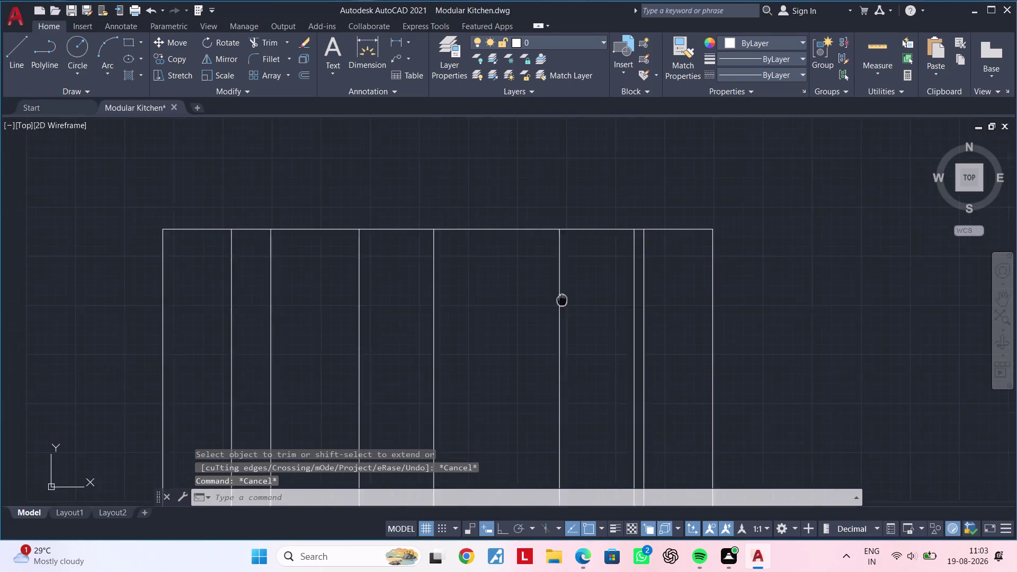
middle_drag(552, 301, 570, 297)
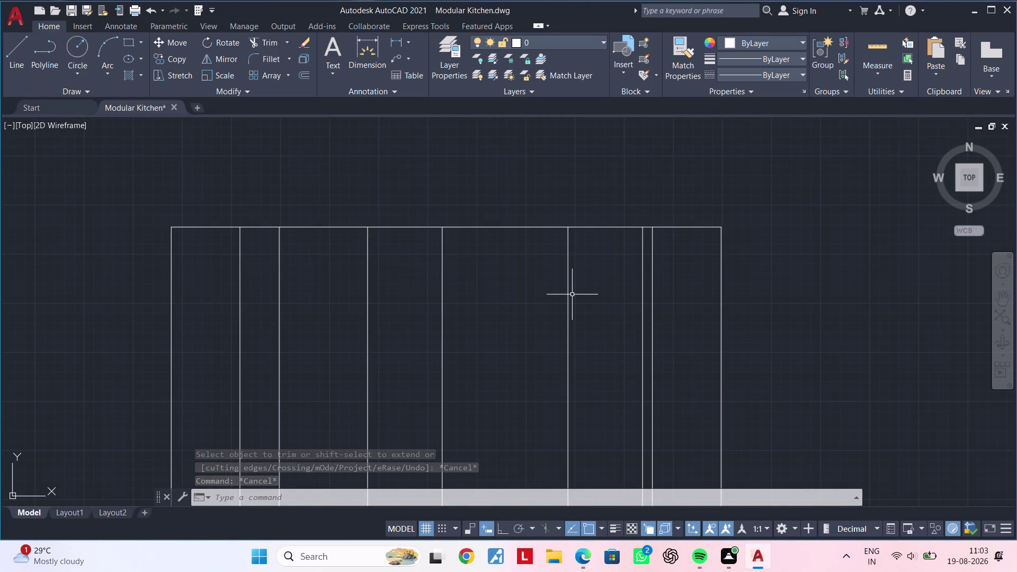
key(Escape)
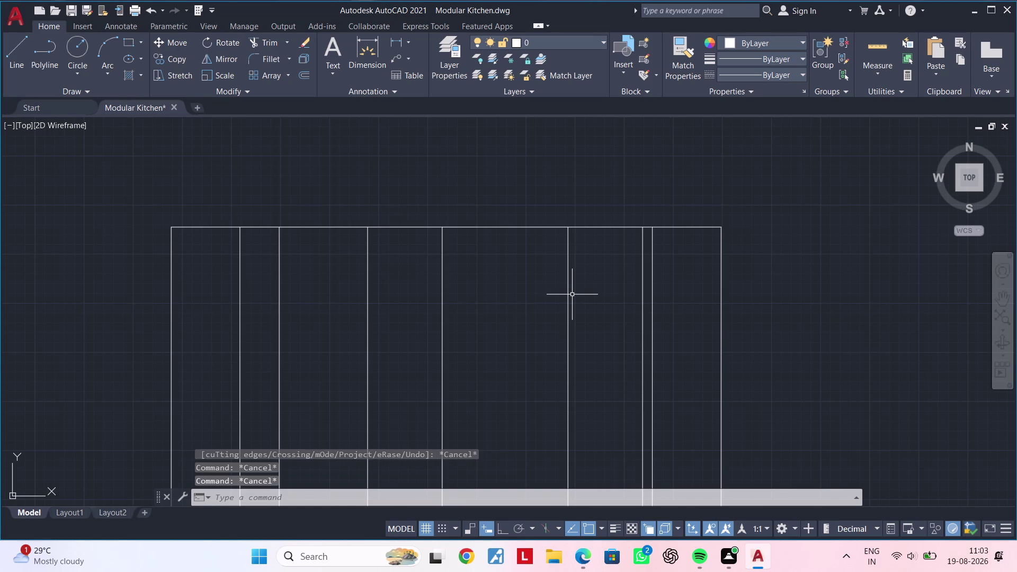
key(Escape)
key(Escape)
key(Escape)
key(Escape)
key(Escape)
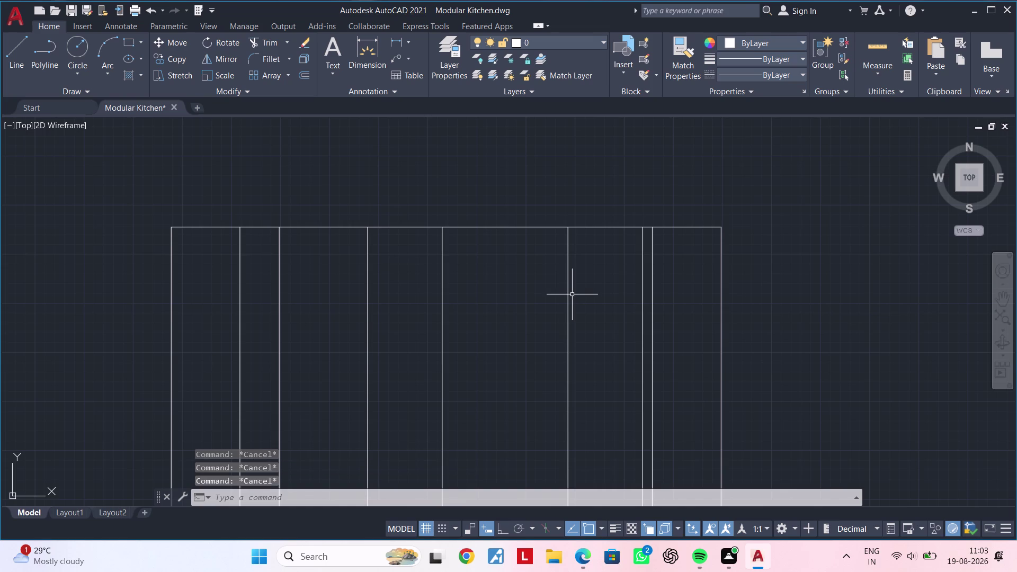
Offset the cabinet grid's top edge 40 downward.
text(of 40)
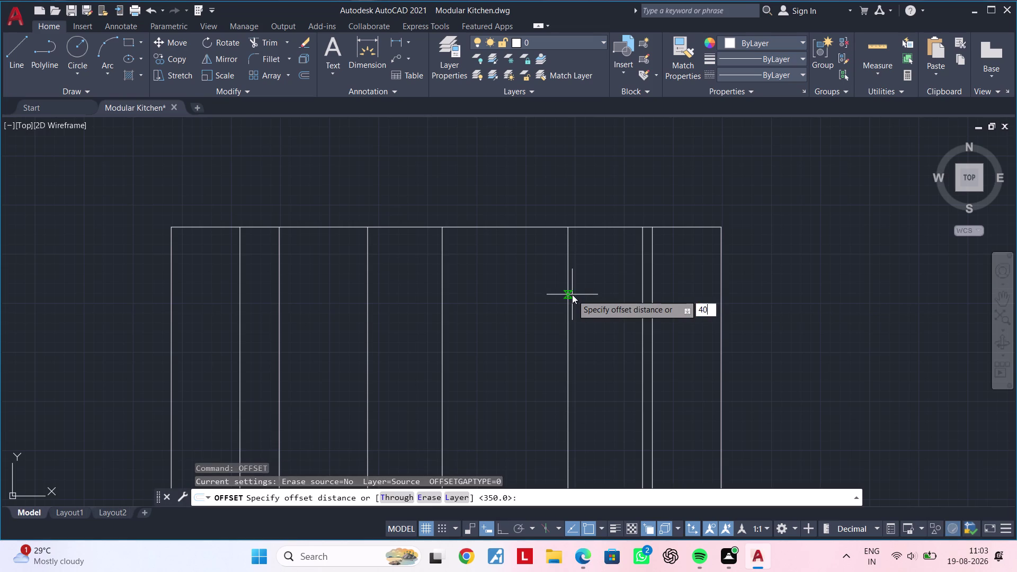
key(Return)
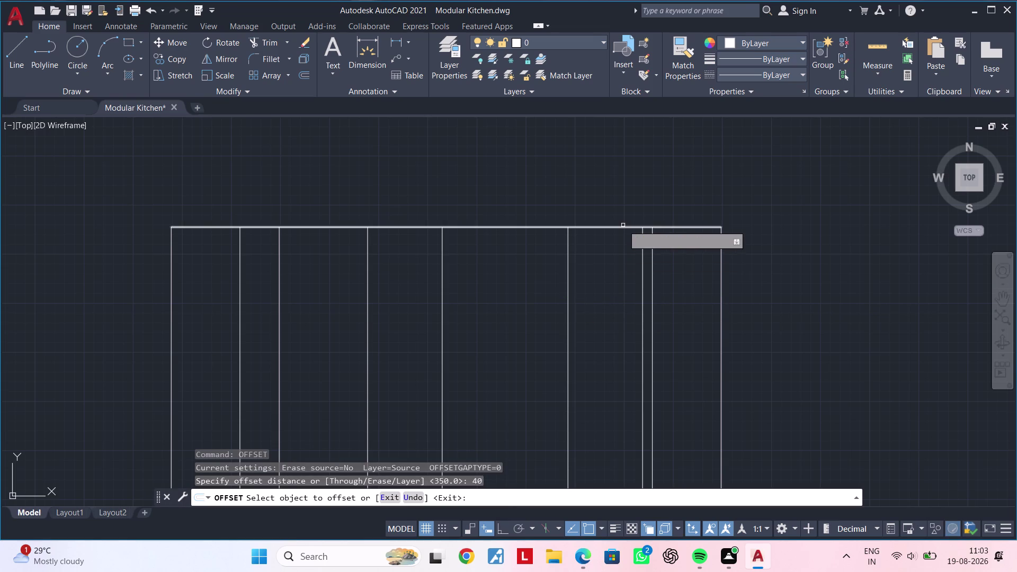
click(623, 225)
click(624, 289)
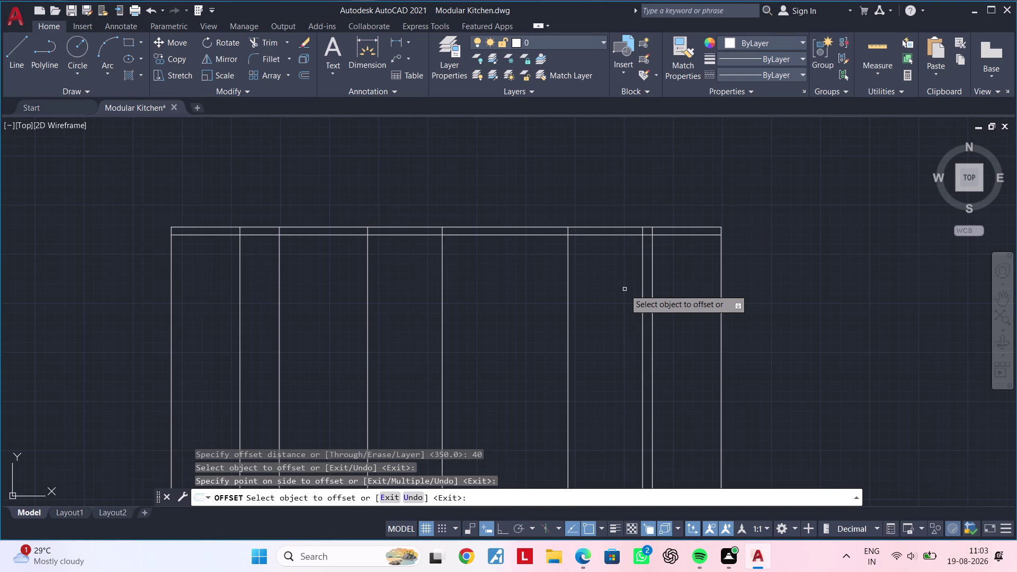
key(space)
Offset the inner top line 750 downward and pan to view the grid.
key(space)
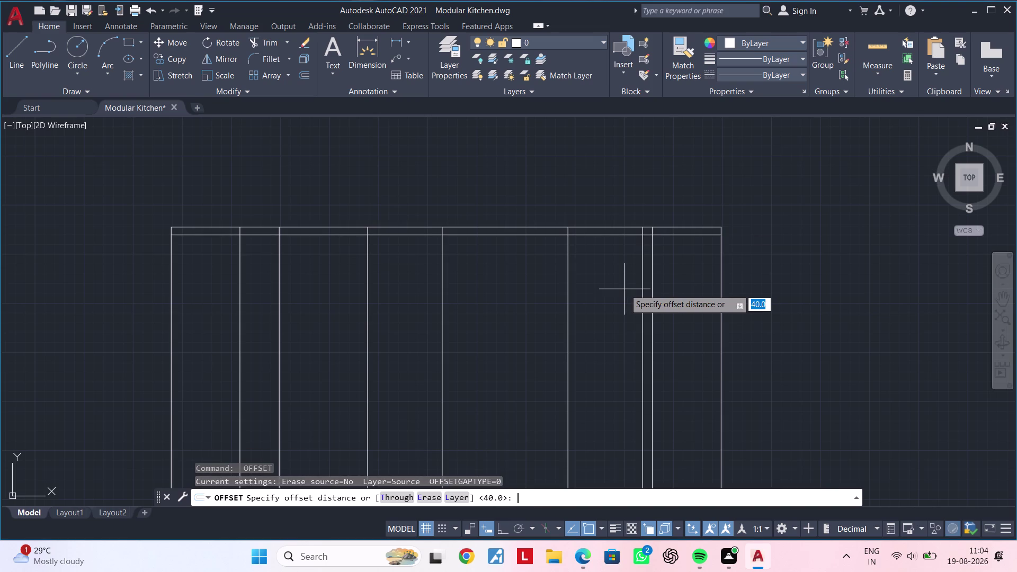
text(750)
key(Return)
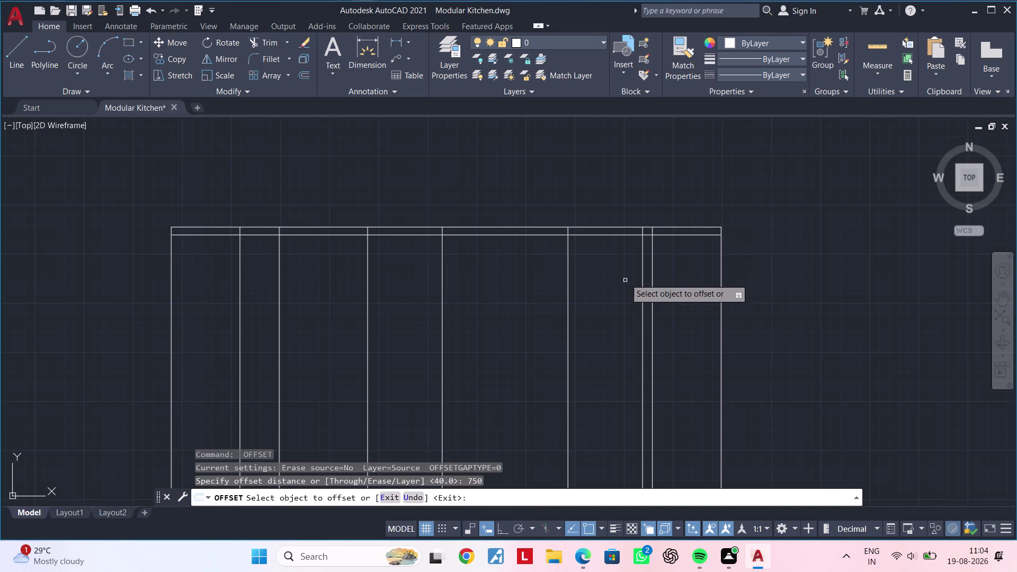
click(616, 233)
click(610, 343)
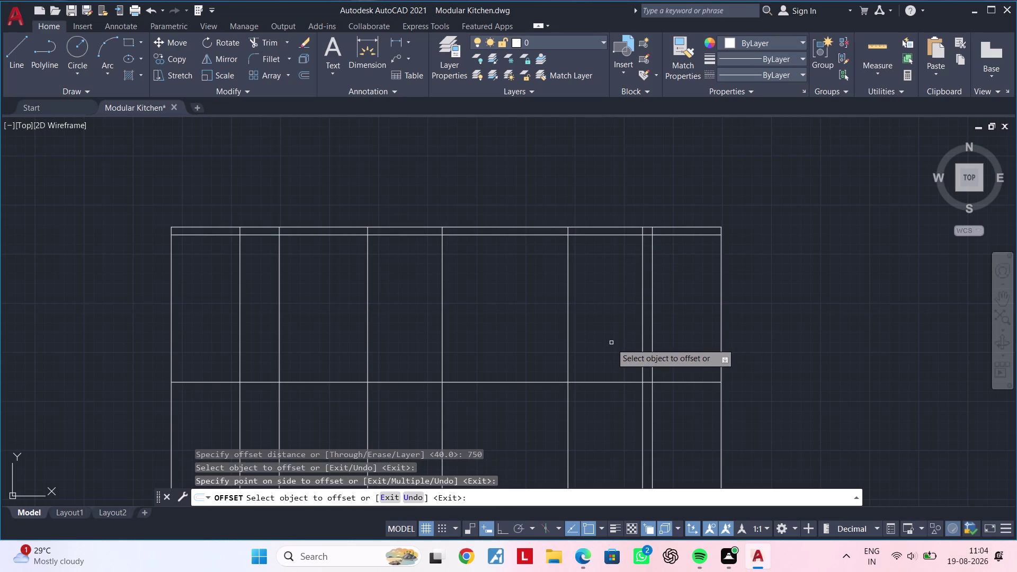
middle_click(620, 226)
middle_drag(585, 329, 607, 218)
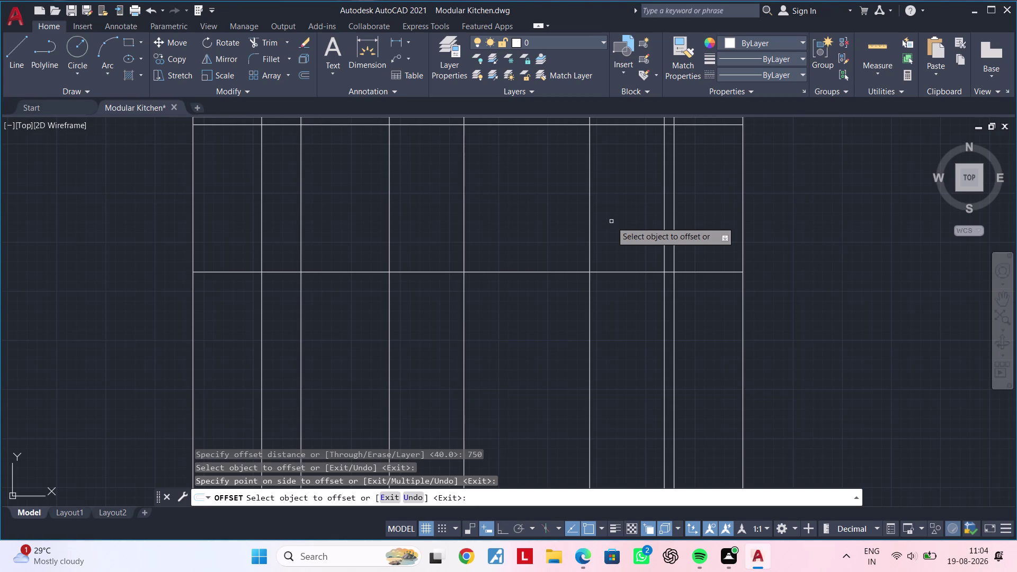
middle_drag(611, 221, 581, 269)
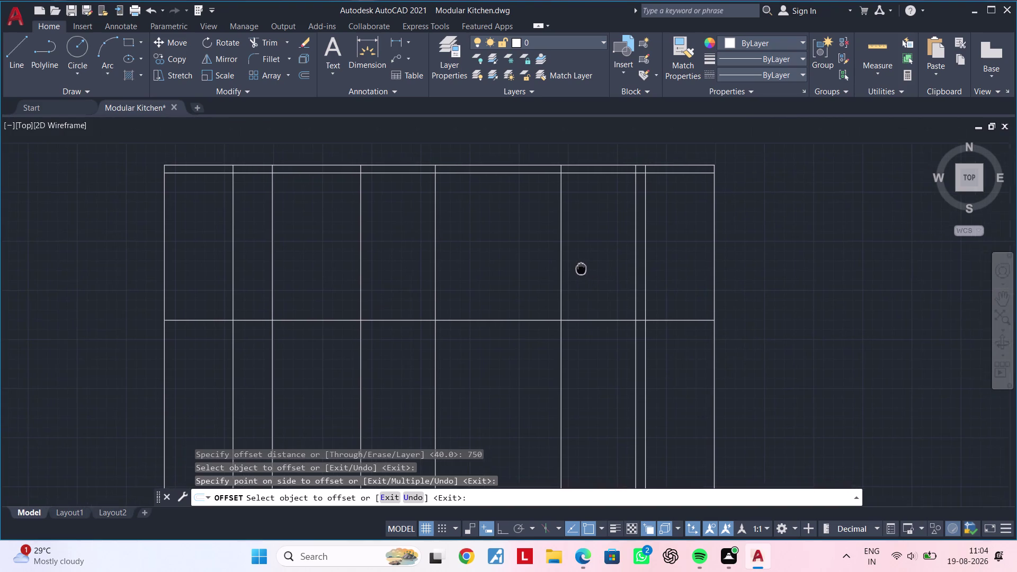
middle_drag(581, 269, 578, 267)
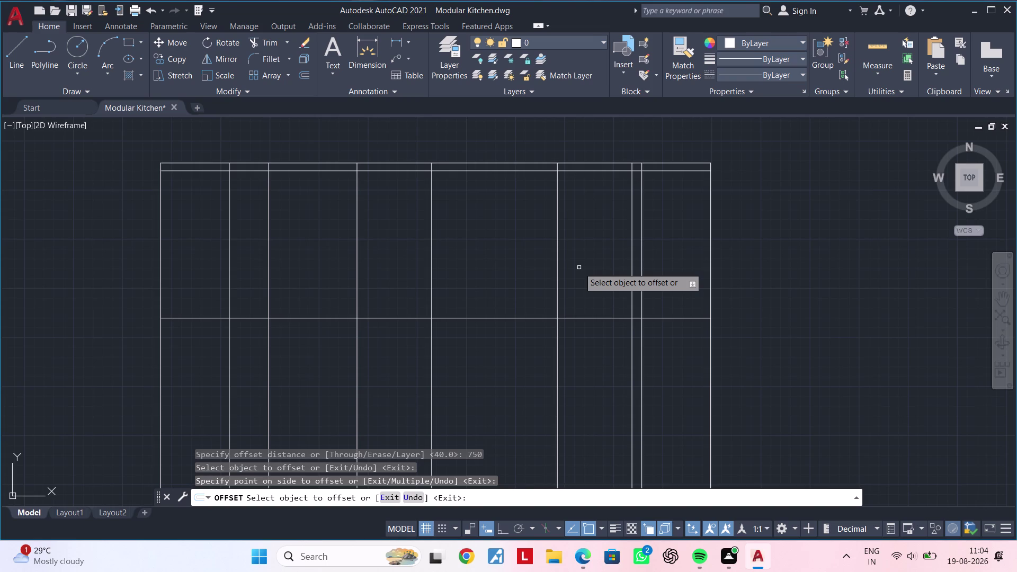
Offset the lower horizontal grid line 600 downward.
key(space)
key(space)
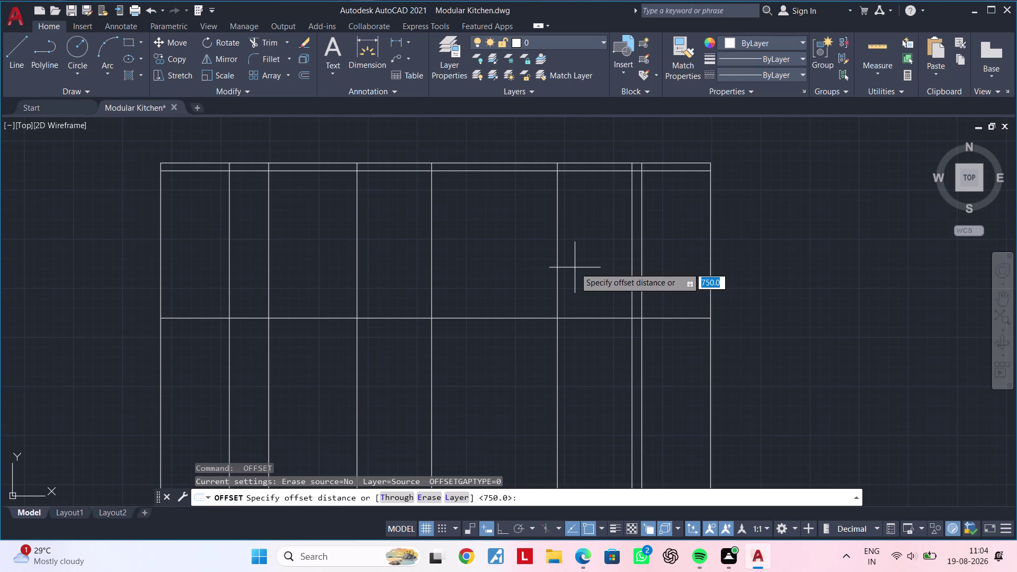
text(600)
key(Return)
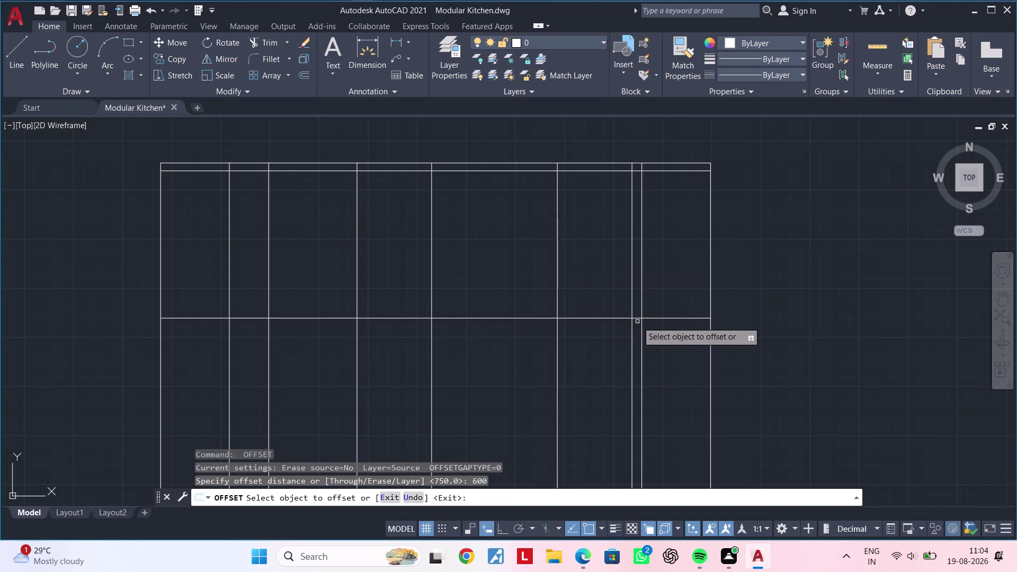
click(677, 318)
click(684, 380)
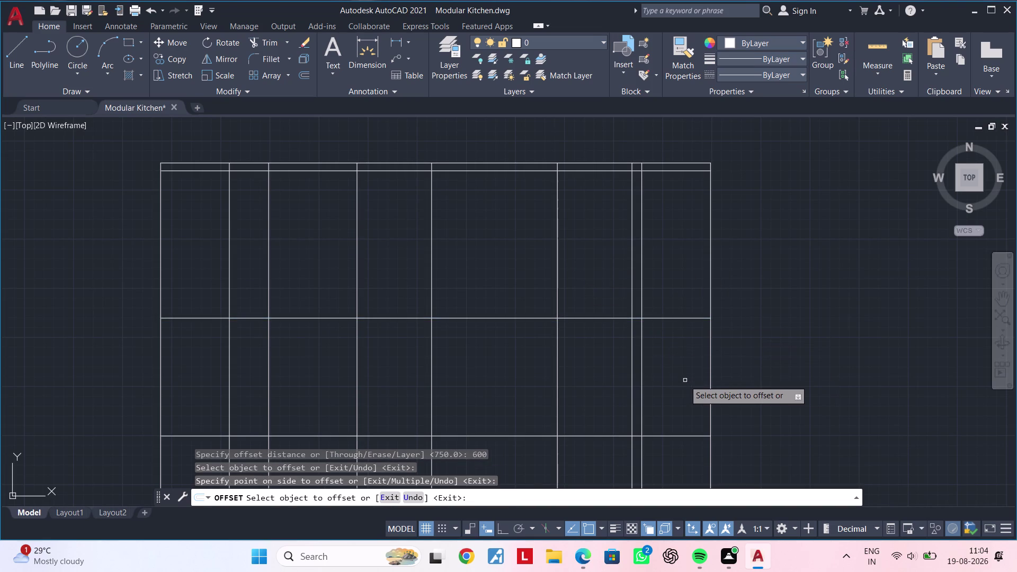
scroll(down, 3)
middle_drag(685, 382, 689, 263)
middle_drag(707, 308, 702, 265)
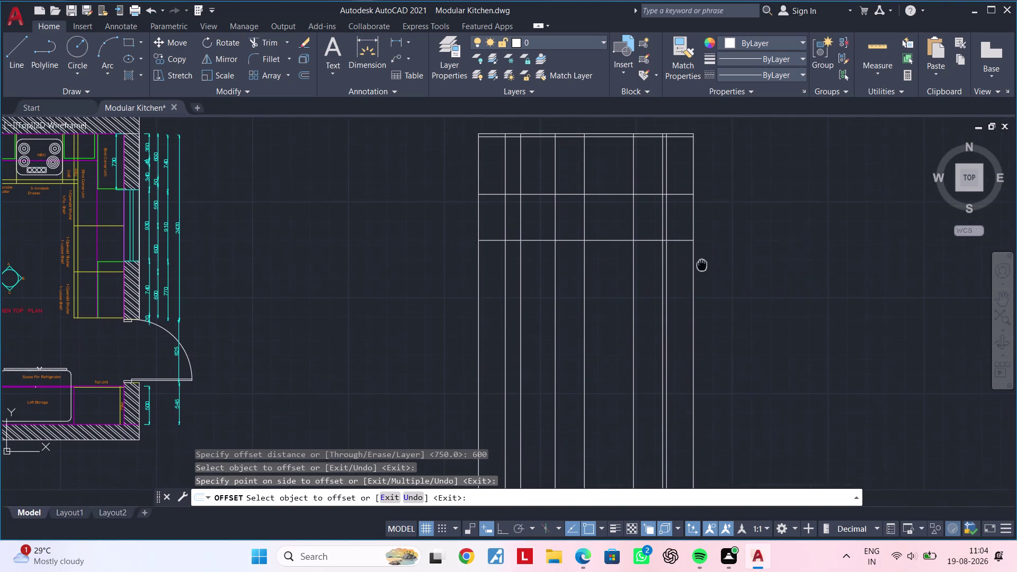
middle_drag(702, 265, 702, 263)
key(Escape)
key(Escape)
key(Escape)
key(Escape)
Trim the vertical lines extending below the new bottom line with a fence.
text(tr)
key(space)
drag(751, 288, 451, 286)
middle_drag(609, 271, 535, 384)
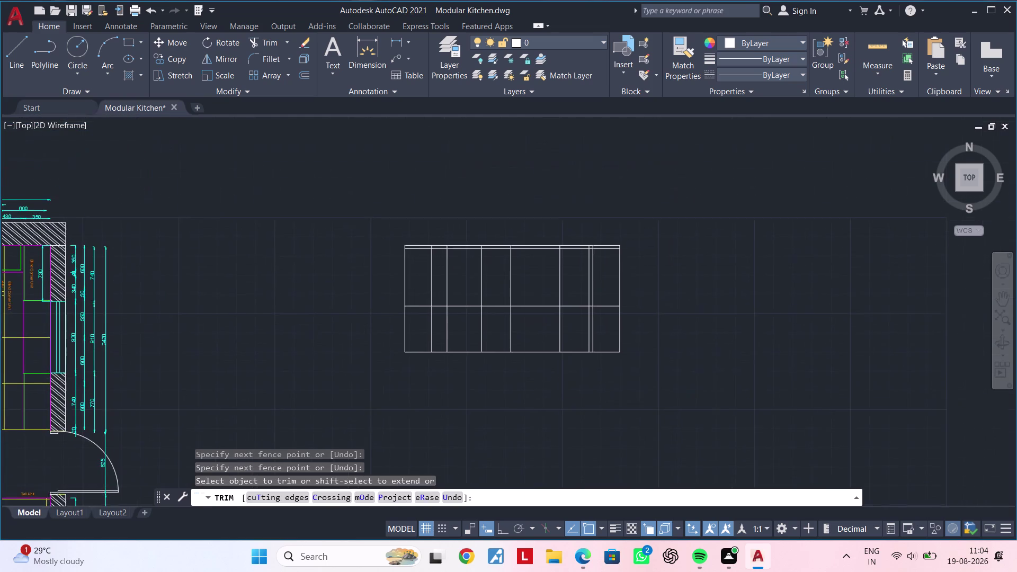
scroll(up, 3)
key(Escape)
middle_drag(516, 309, 571, 436)
key(Escape)
key(Escape)
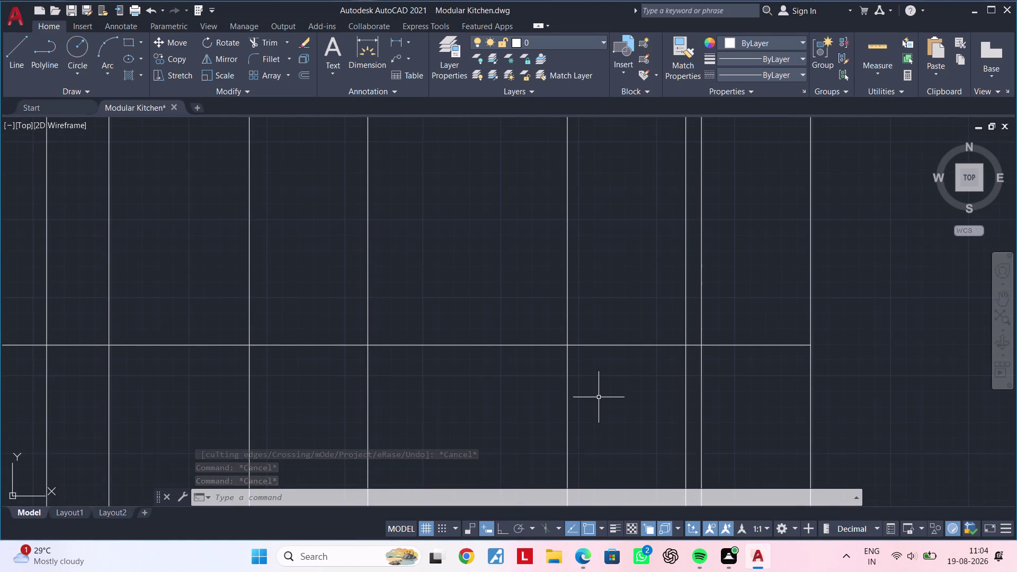
Inspect the grid corners and trim a stray line segment at the top.
scroll(down, 3)
middle_drag(722, 255, 623, 372)
scroll(up, 3)
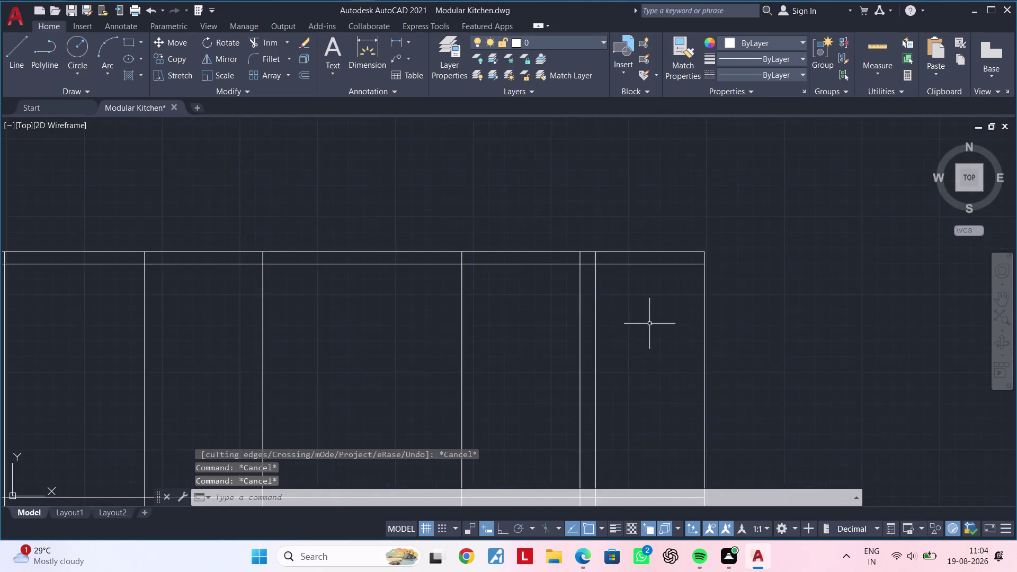
middle_drag(646, 324, 576, 323)
key(Escape)
key(Escape)
key(Escape)
middle_drag(571, 323, 573, 347)
text(t)
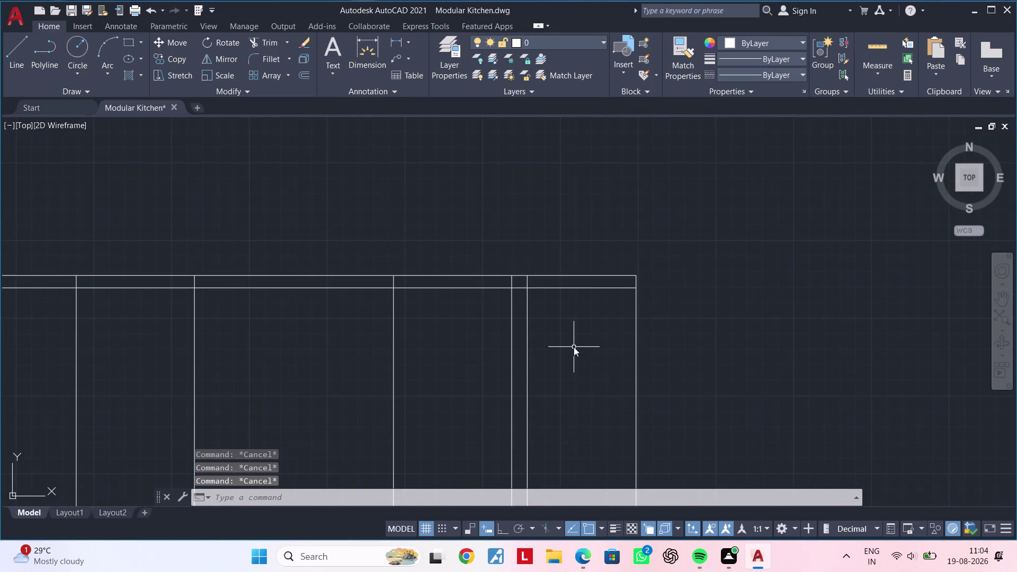
text(r)
key(space)
click(578, 289)
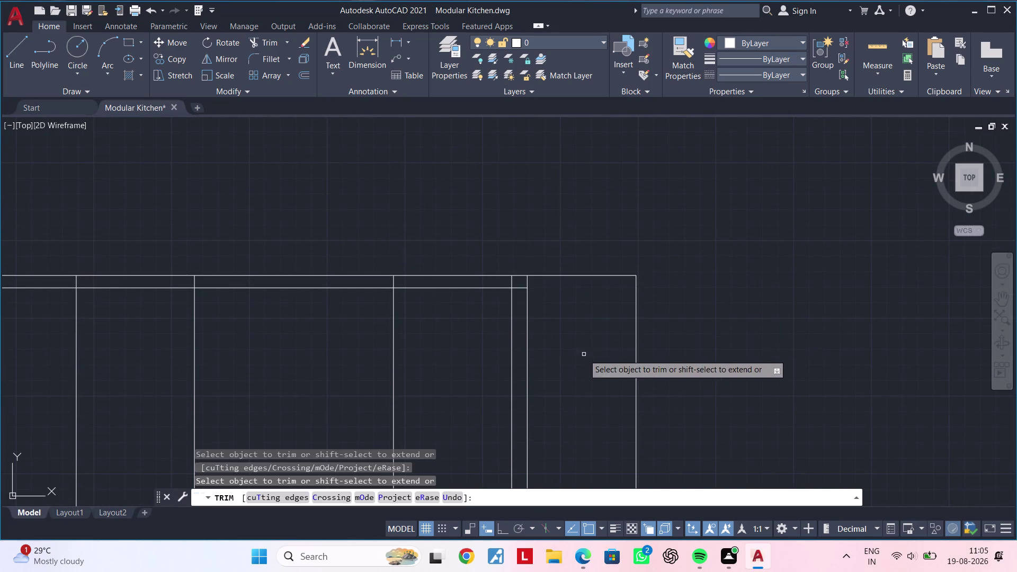
middle_drag(585, 348, 603, 305)
key(Escape)
key(Escape)
key(Escape)
key(Escape)
key(Escape)
key(Escape)
key(Escape)
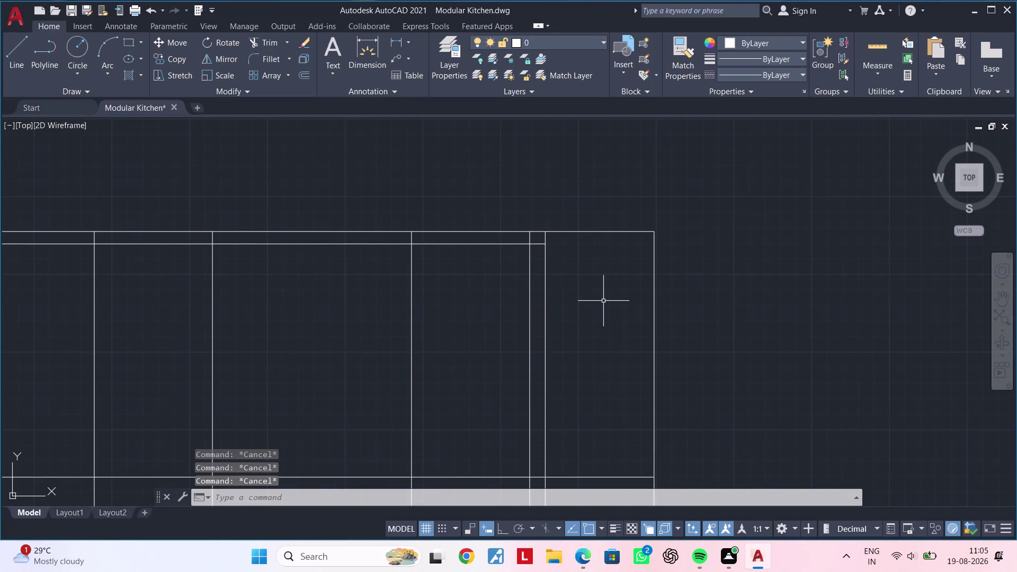
key(Escape)
text(of)
key(space)
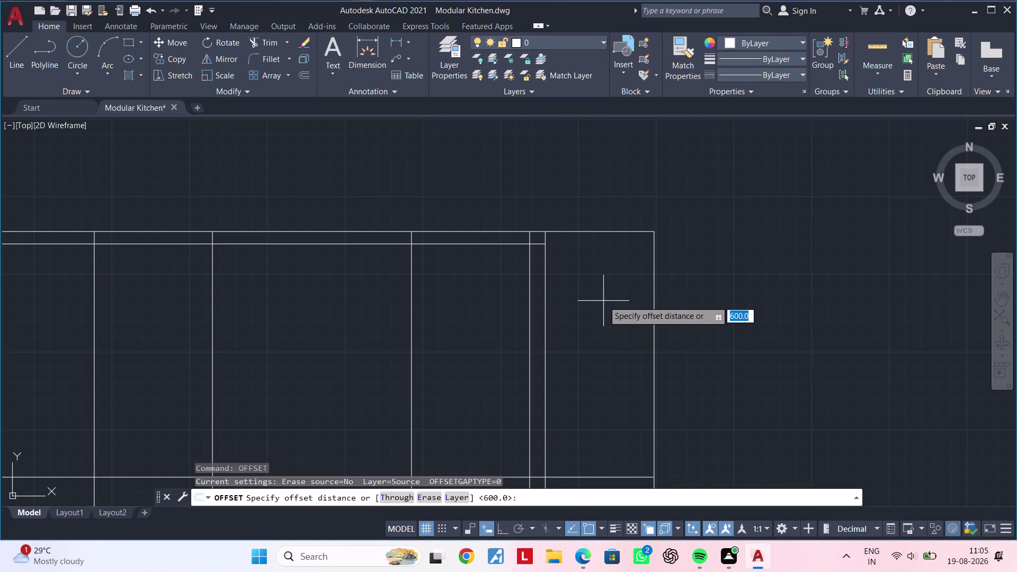
Offset the vertical line near the grid's right end 100 units to the right.
text(100)
key(Return)
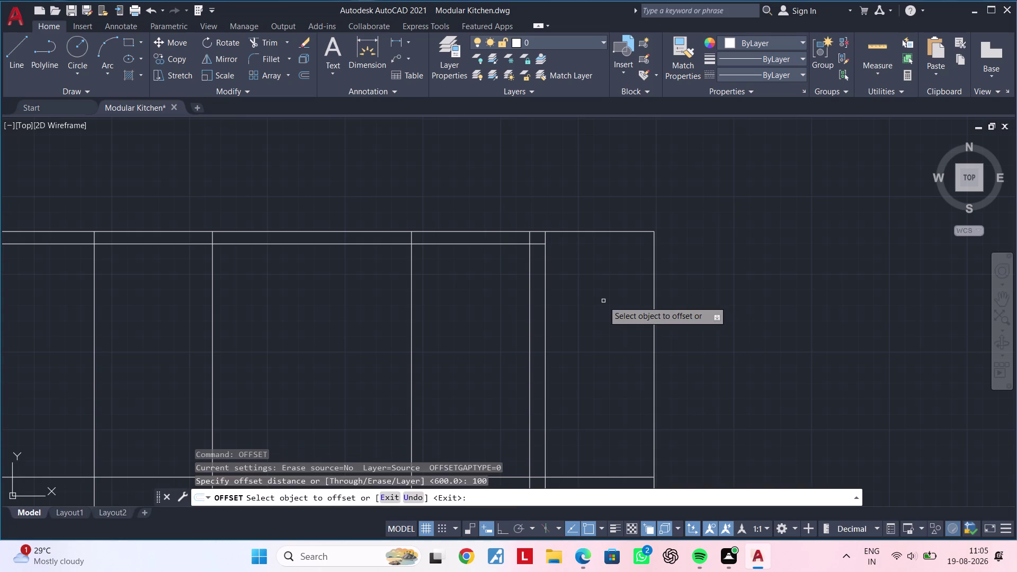
click(547, 298)
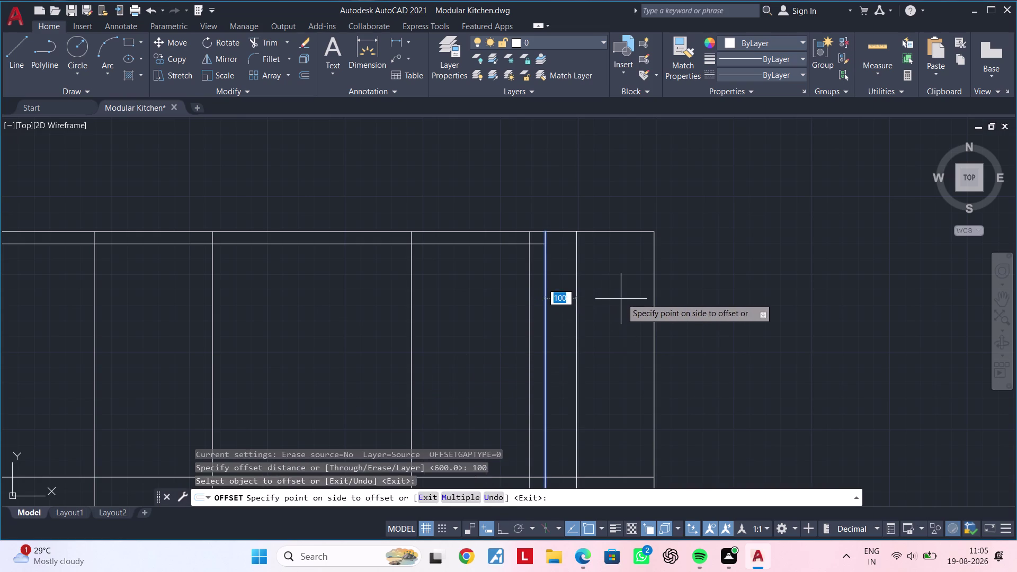
click(621, 298)
key(Escape)
key(Escape)
key(Escape)
key(Escape)
key(Escape)
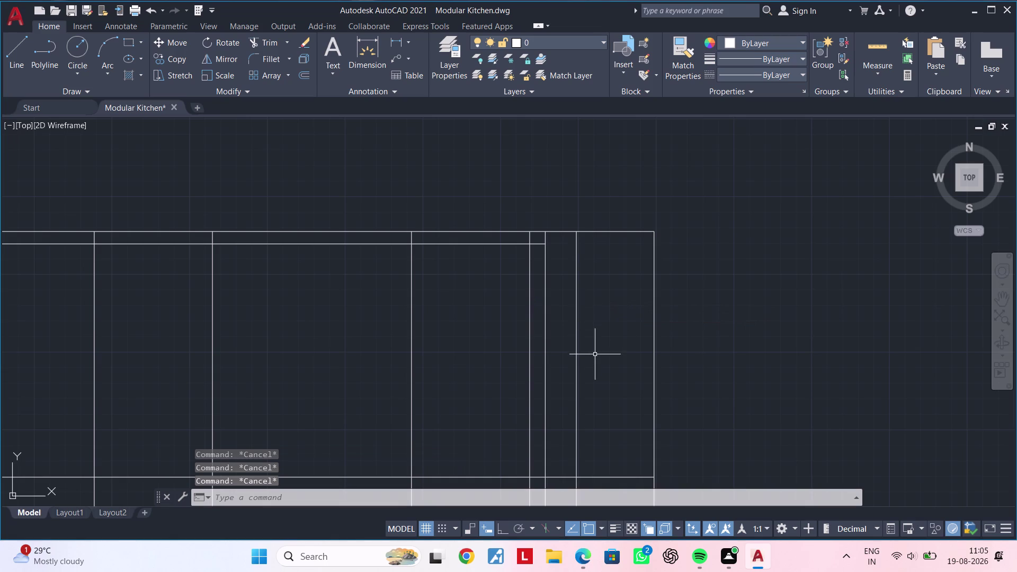
key(Escape)
key(Escape)
key(Escape)
key(Escape)
Offset the grid's top edge 20 units downward.
middle_drag(607, 327, 619, 401)
scroll(up, 3)
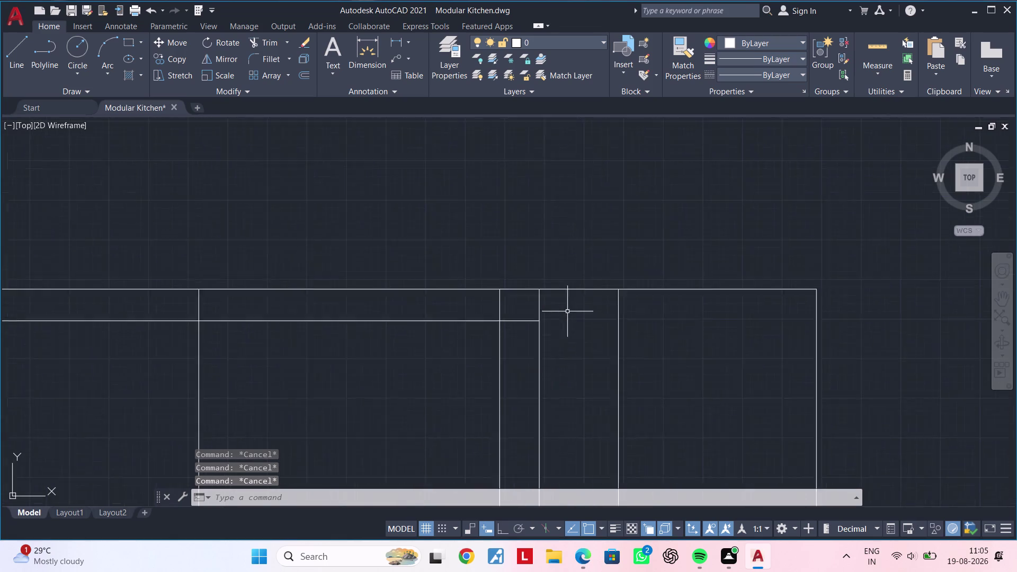
scroll(up, 3)
middle_drag(576, 311, 608, 310)
key(Escape)
key(Escape)
key(Escape)
text(of)
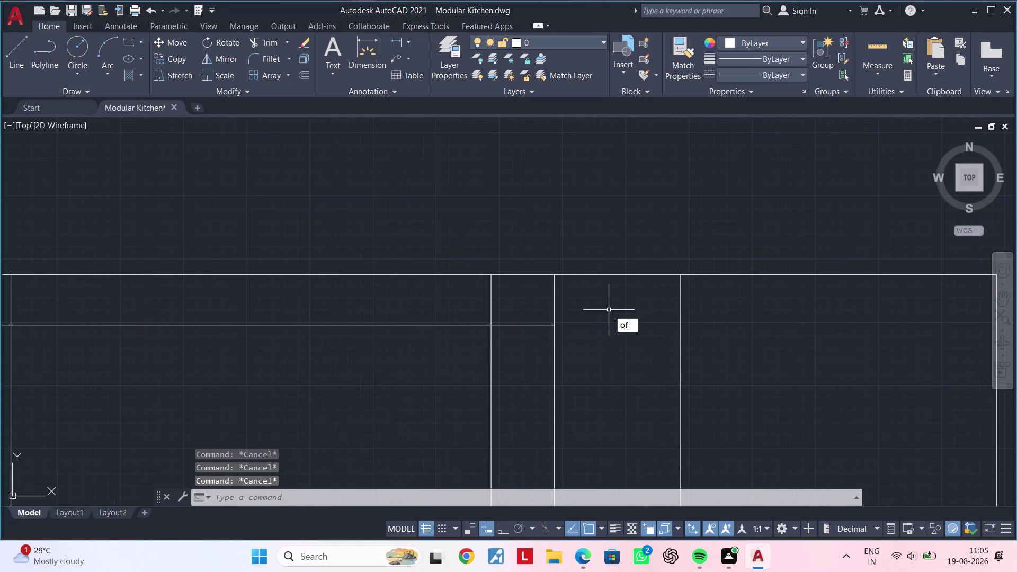
key(space)
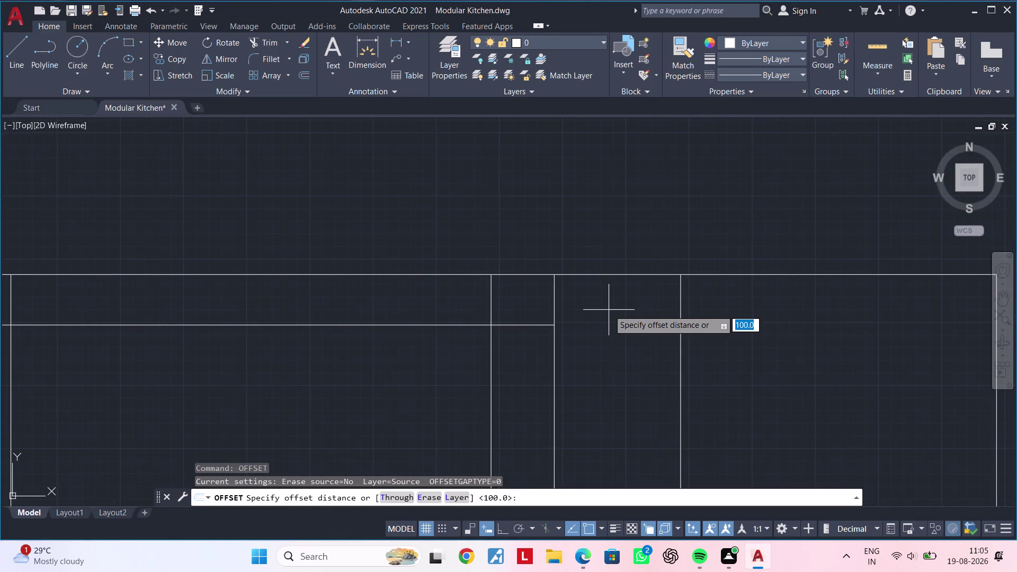
text(20)
key(Return)
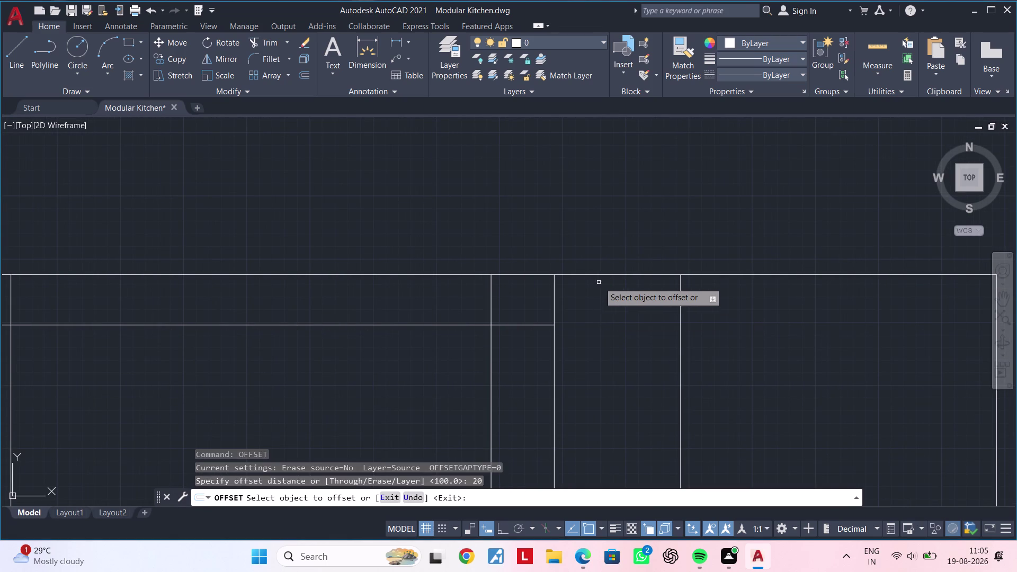
click(615, 275)
click(616, 316)
key(Escape)
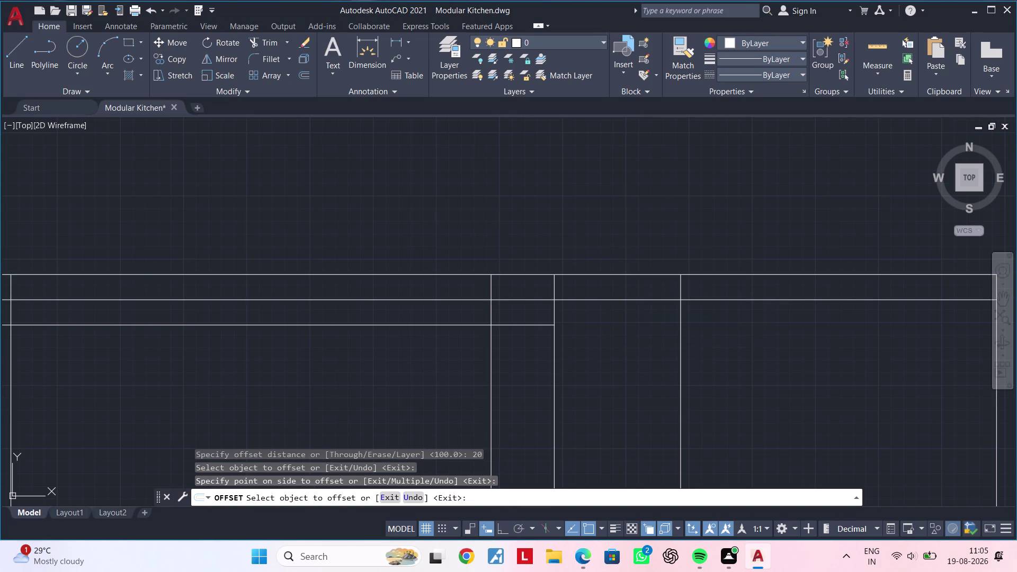
key(Escape)
Delete the stray horizontal line near the tall unit.
text(tr)
key(space)
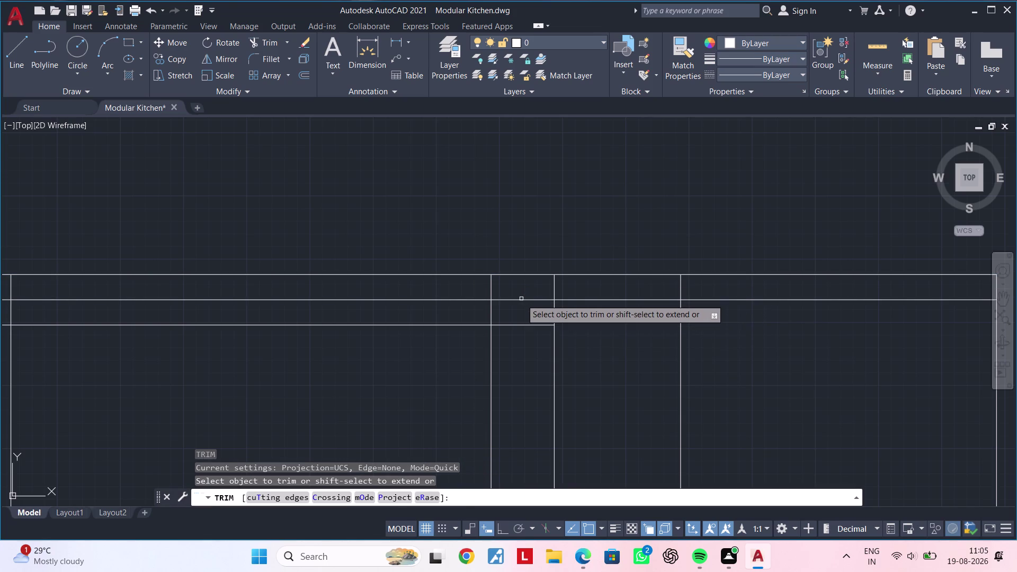
click(522, 300)
key(Escape)
click(440, 298)
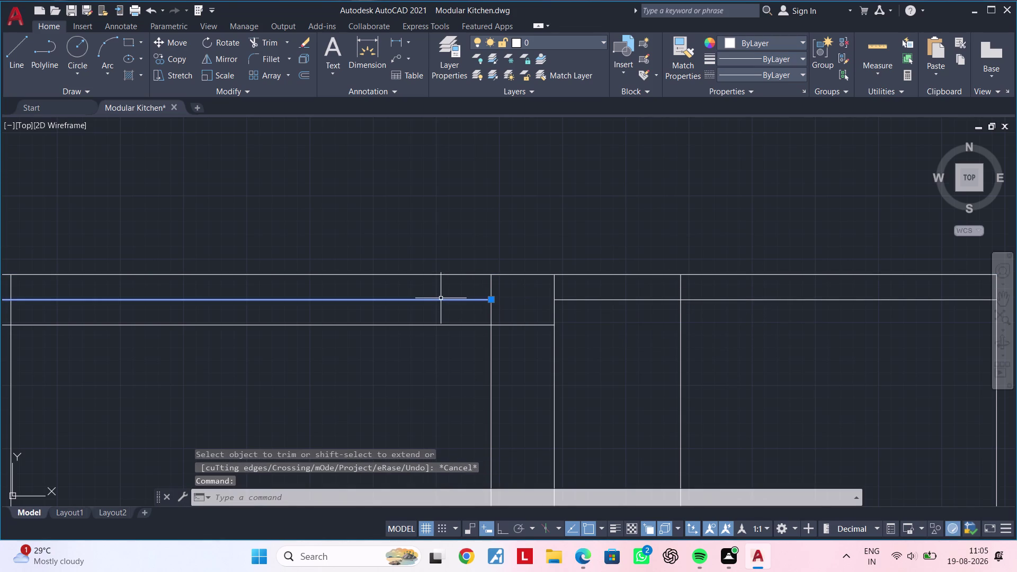
key(Delete)
Trim a line segment near the top of the tall unit.
scroll(down, 3)
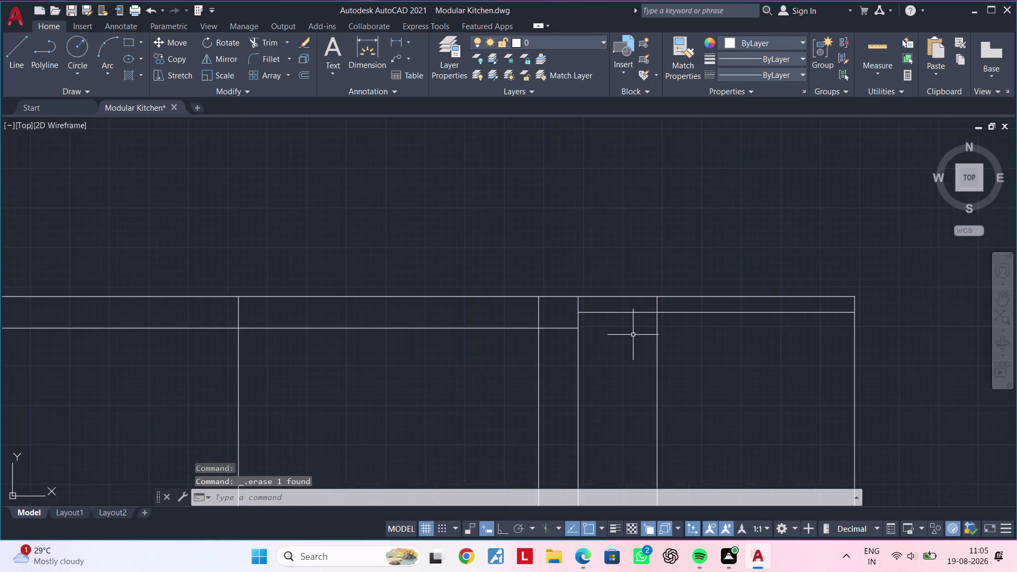
middle_drag(621, 336, 588, 286)
middle_drag(587, 284, 580, 295)
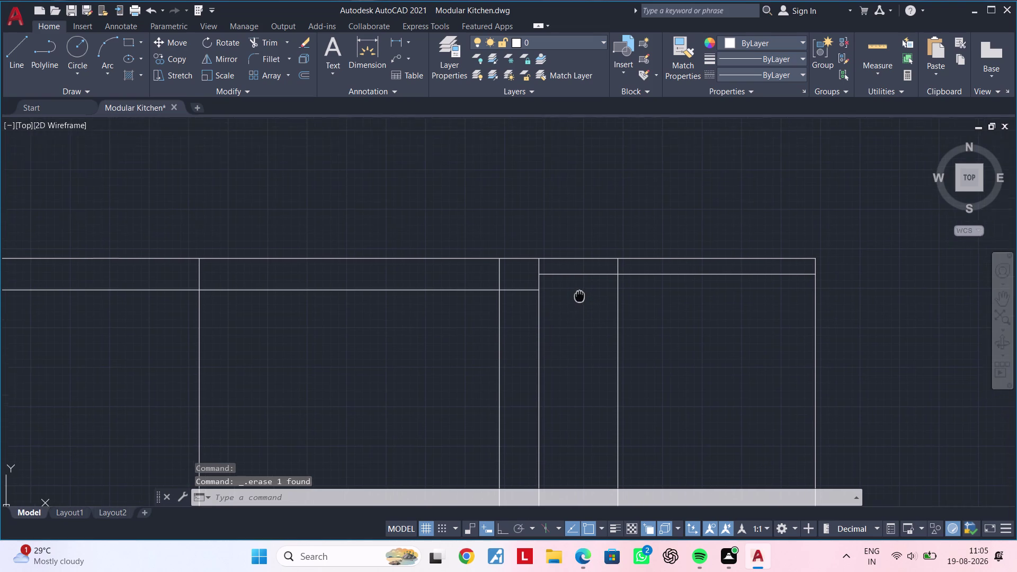
middle_drag(580, 295, 576, 304)
key(Escape)
key(Escape)
key(t)
text(r)
key(space)
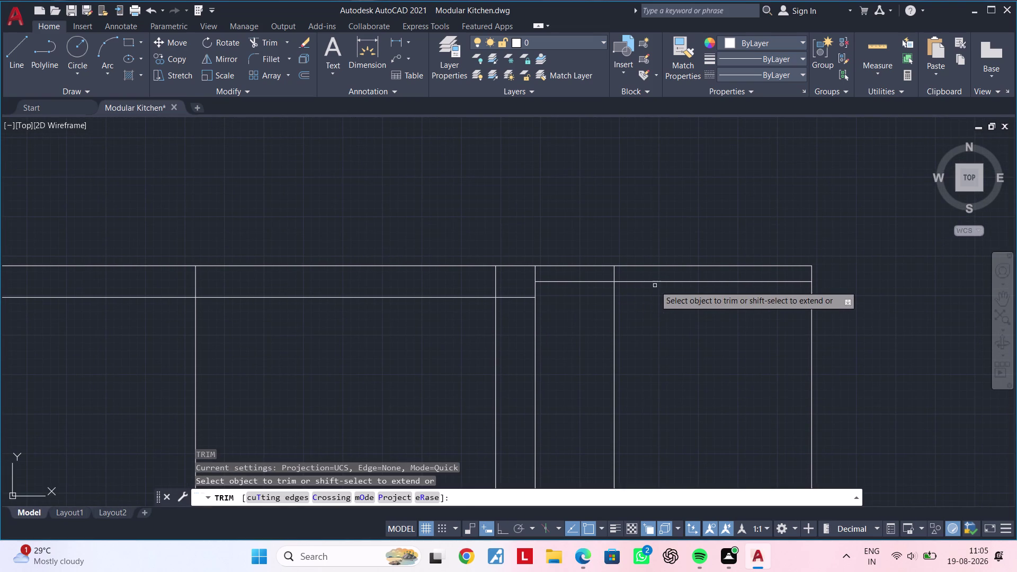
click(655, 282)
middle_drag(648, 358, 683, 302)
scroll(up, 3)
key(Escape)
key(Escape)
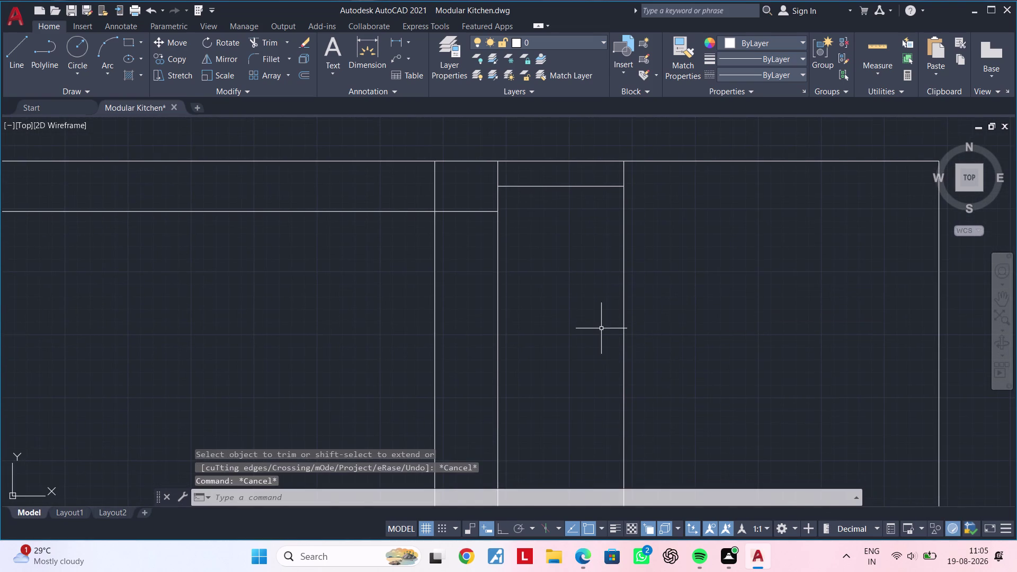
Pan and zoom across the cabinet grid to bring the tall unit into view.
scroll(down, 3)
middle_drag(600, 329, 611, 293)
middle_drag(593, 366, 601, 308)
scroll(down, 3)
middle_drag(599, 353, 598, 241)
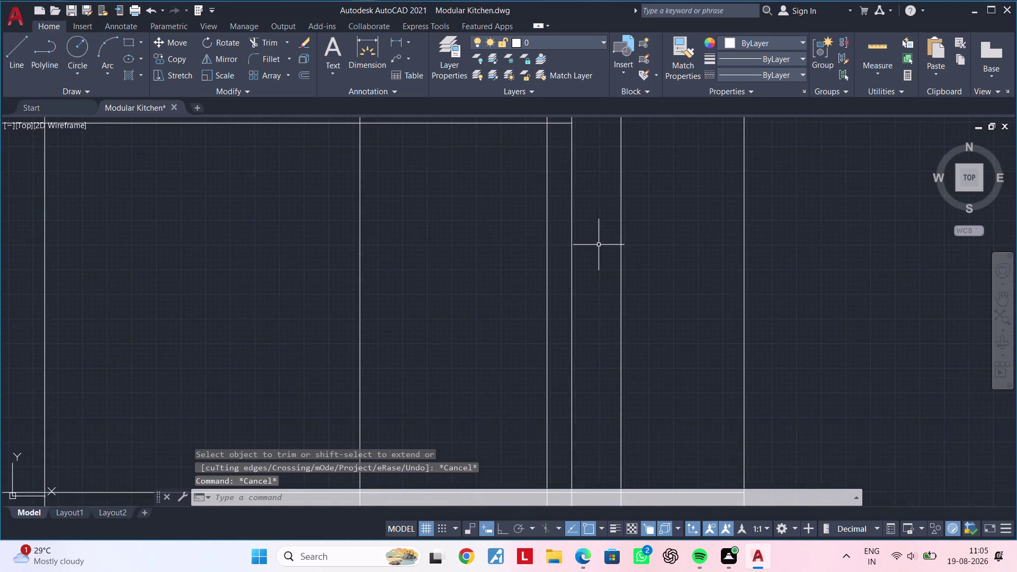
scroll(down, 3)
middle_drag(599, 285, 599, 261)
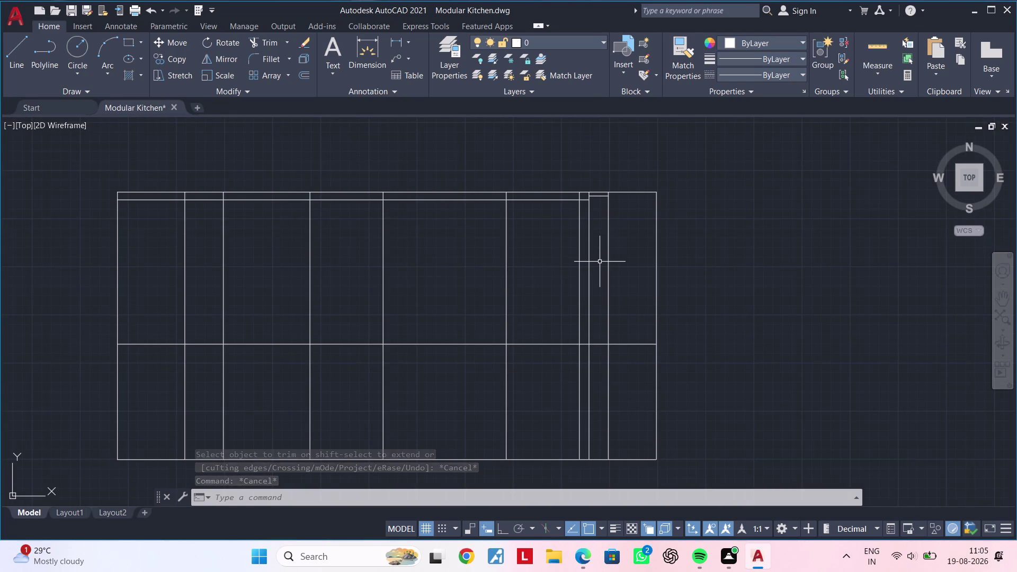
middle_drag(599, 290, 601, 322)
scroll(up, 3)
middle_drag(606, 360, 602, 286)
scroll(up, 3)
middle_drag(594, 339, 594, 340)
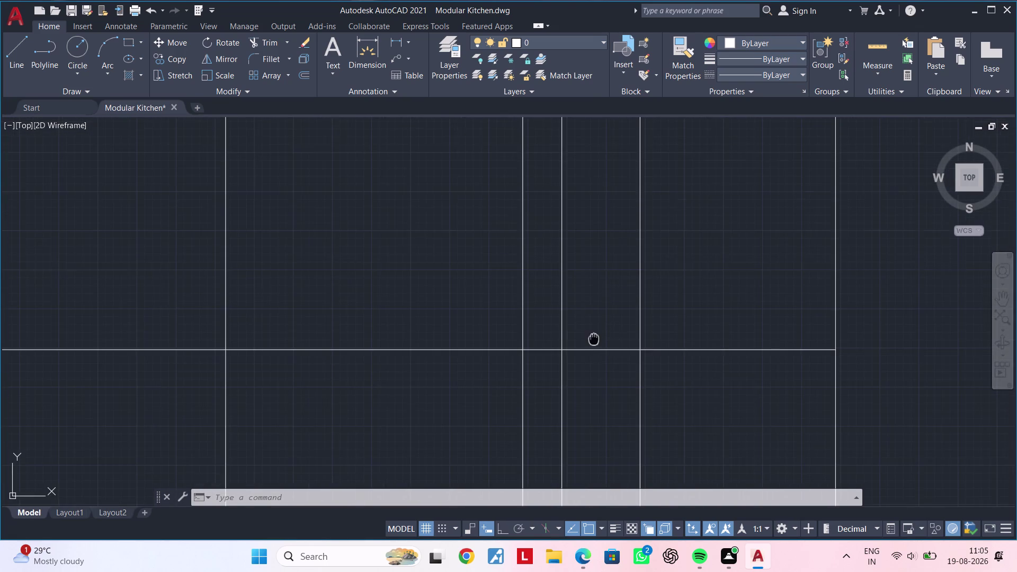
middle_drag(594, 341, 602, 303)
scroll(up, 3)
middle_drag(590, 356, 576, 380)
Offset the horizontal line 20 units upward inside the tall unit.
key(Escape)
key(Escape)
text(of)
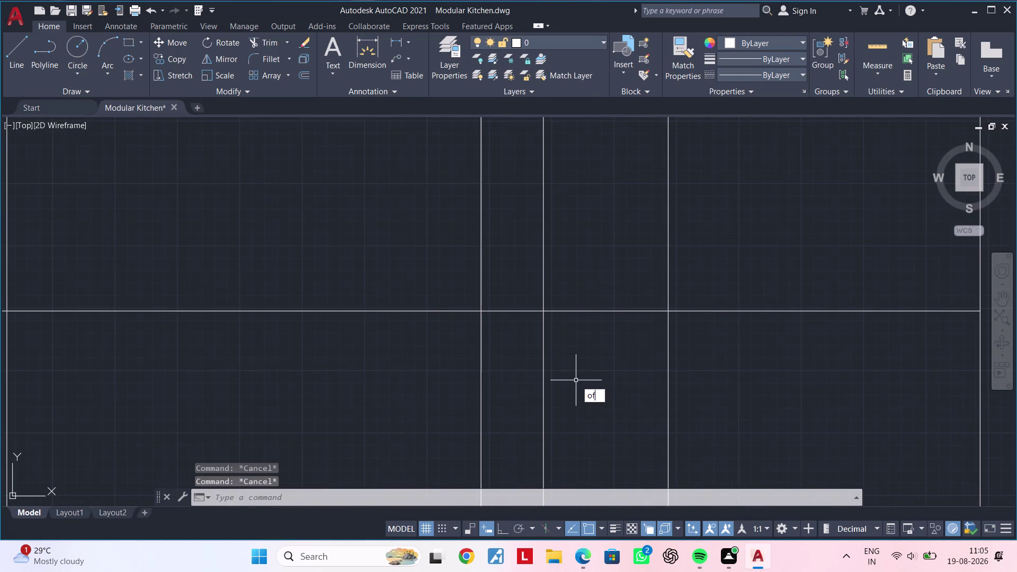
key(space)
text(20)
key(Return)
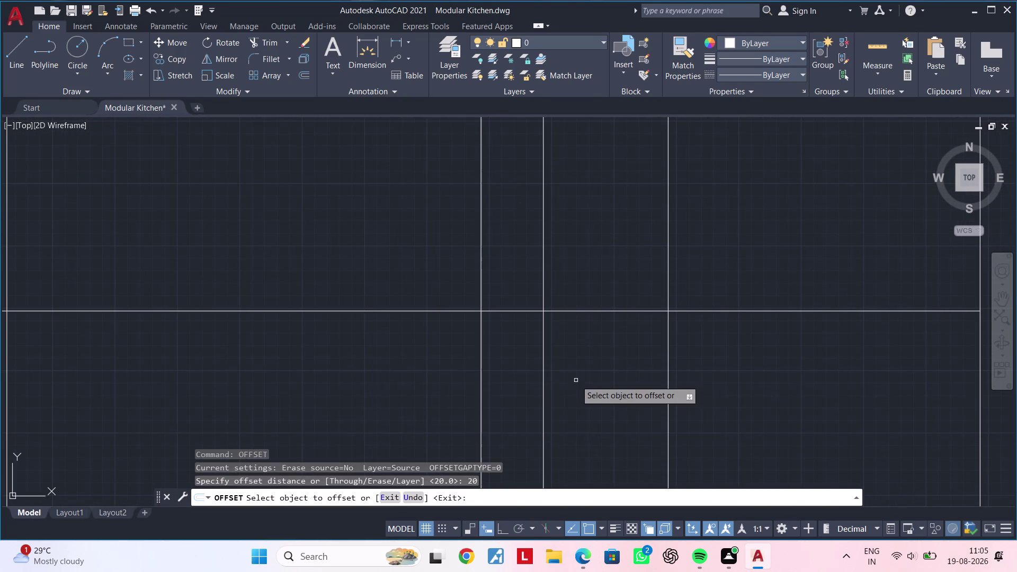
click(608, 311)
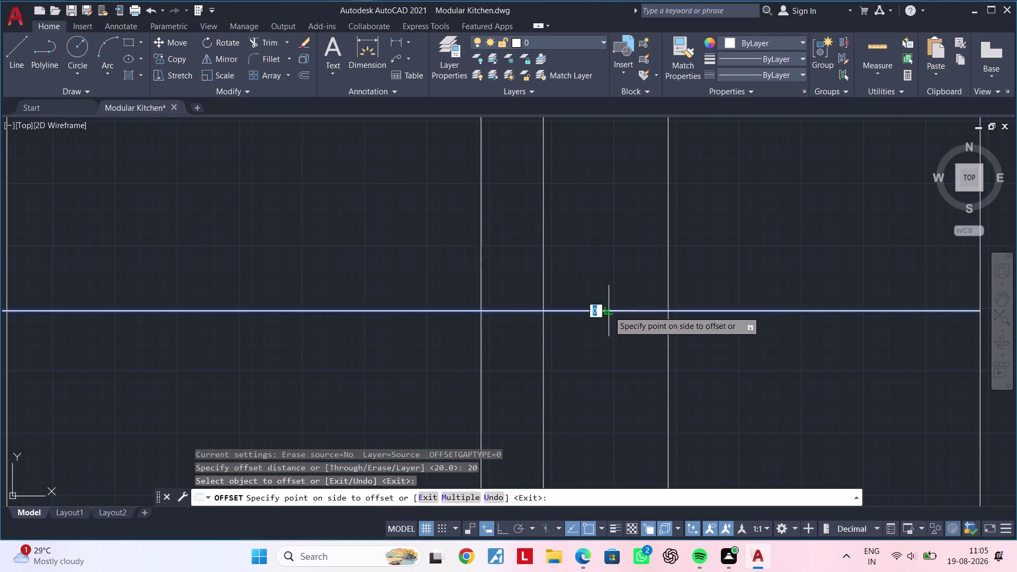
click(613, 282)
key(Escape)
key(Escape)
Trim the new offset line so it spans only the narrow tall-unit column.
key(t)
text(r)
key(space)
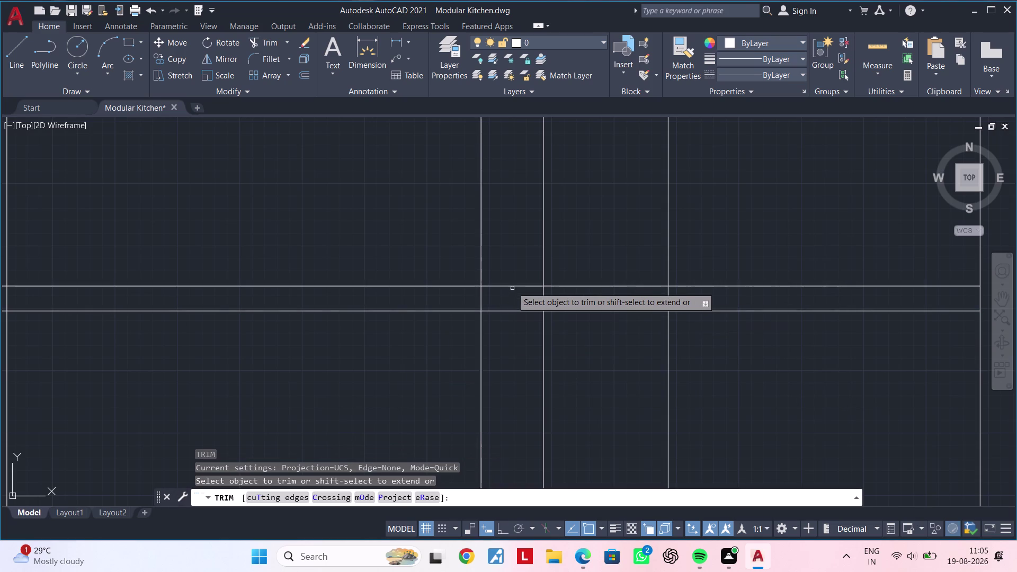
click(511, 285)
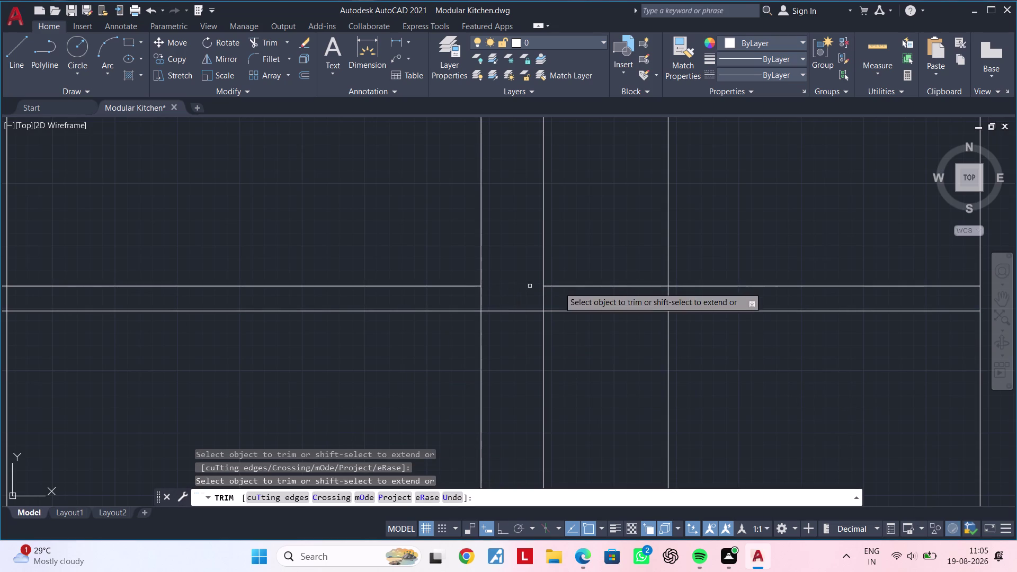
click(749, 281)
click(748, 292)
key(Escape)
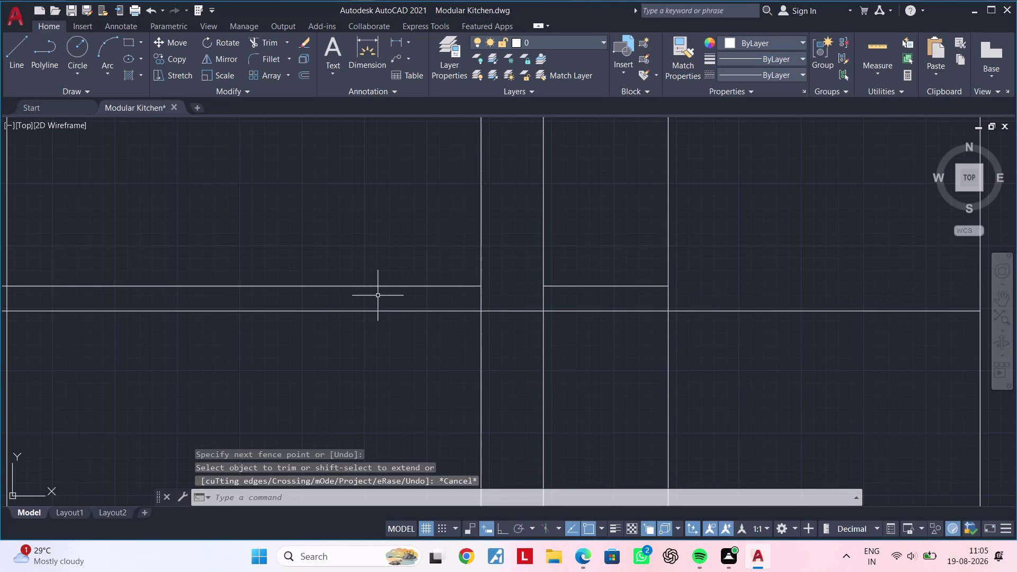
click(382, 285)
key(Delete)
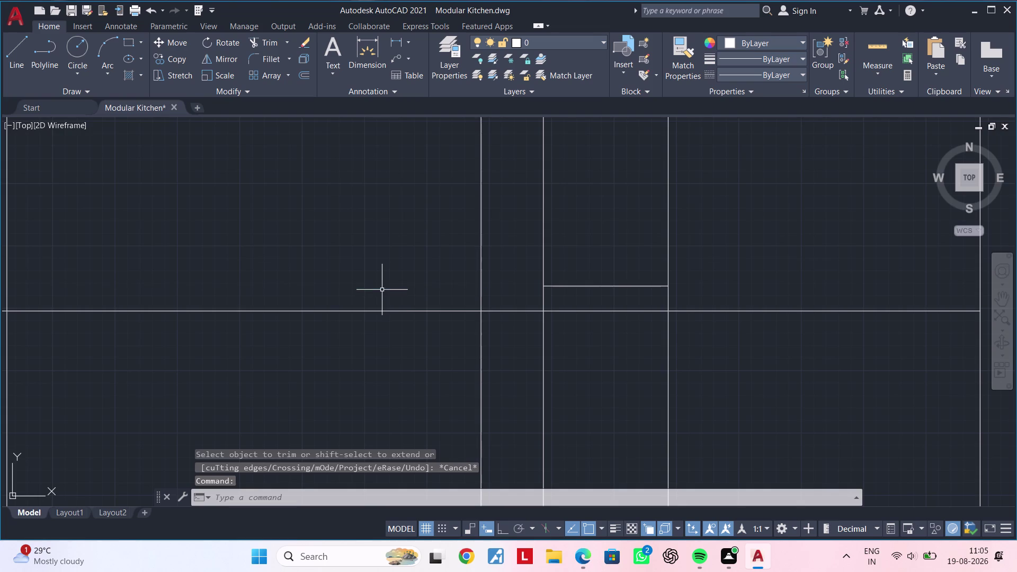
scroll(down, 3)
middle_drag(470, 320, 447, 338)
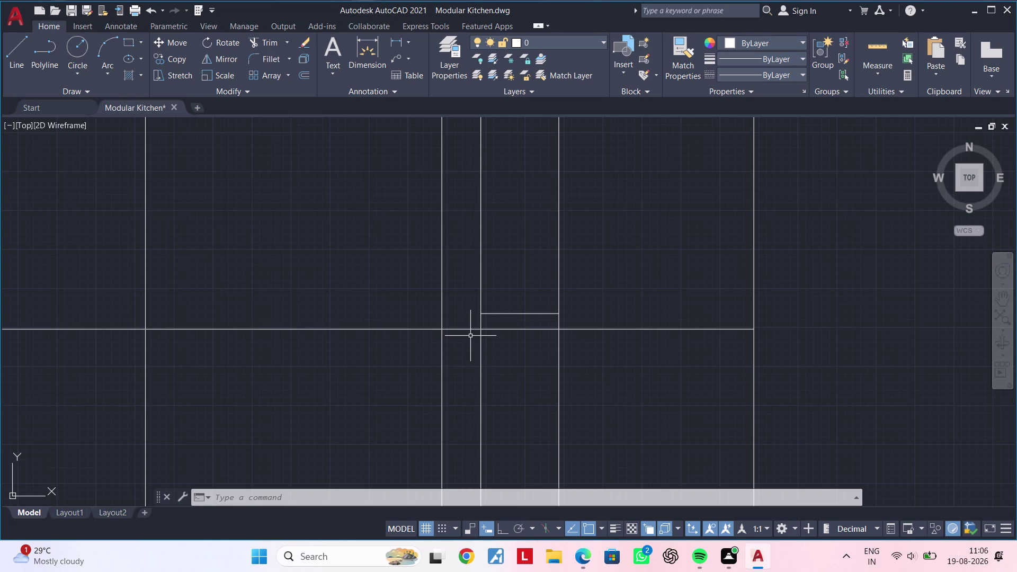
scroll(down, 3)
middle_drag(484, 336, 483, 464)
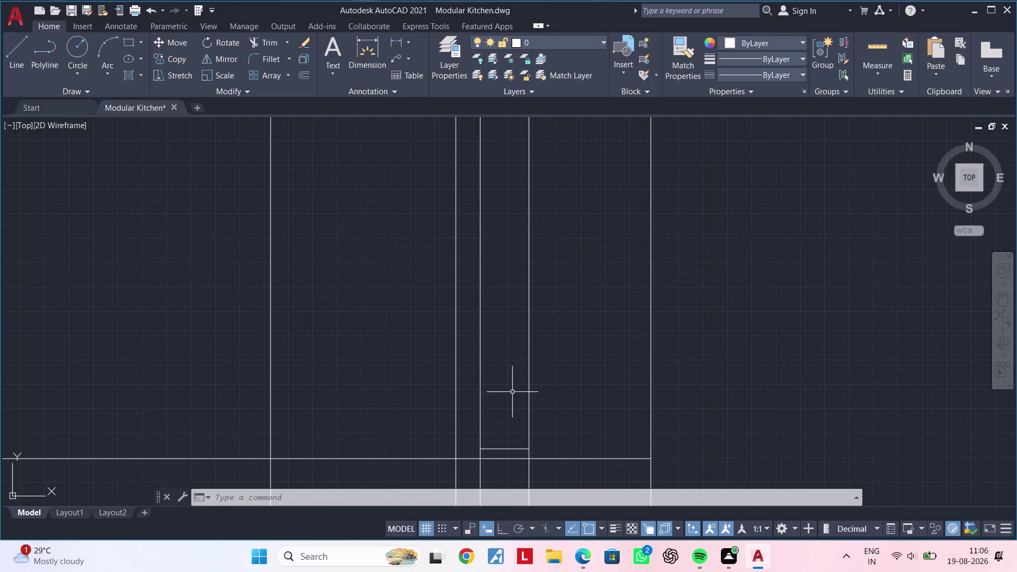
middle_drag(513, 392, 458, 434)
scroll(down, 3)
Draw a diagonal line across the tall unit's upper cell, top-left to lower-right corner.
middle_drag(477, 392, 457, 395)
key(space)
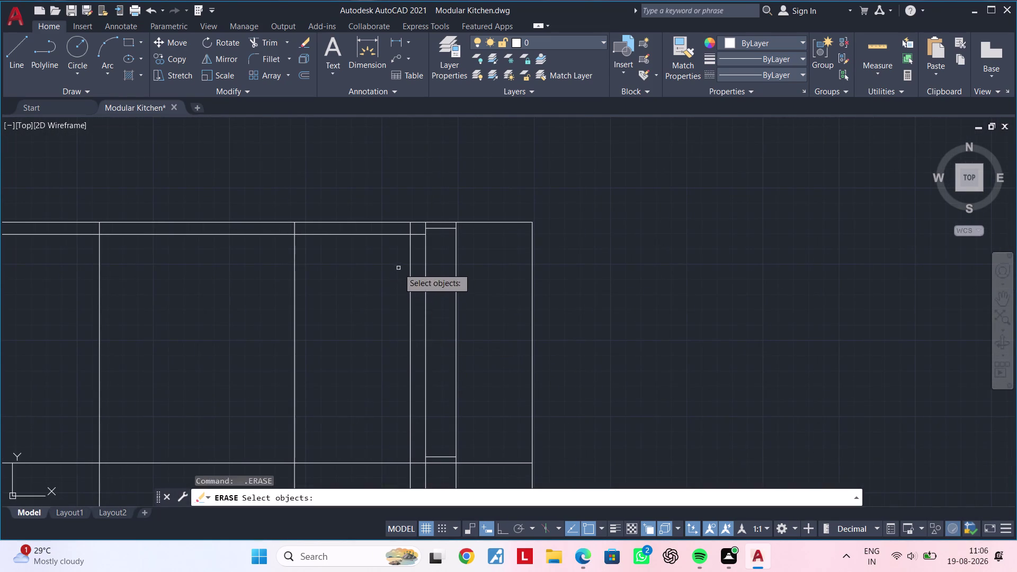
key(Escape)
key(Escape)
key(l)
key(space)
scroll(up, 3)
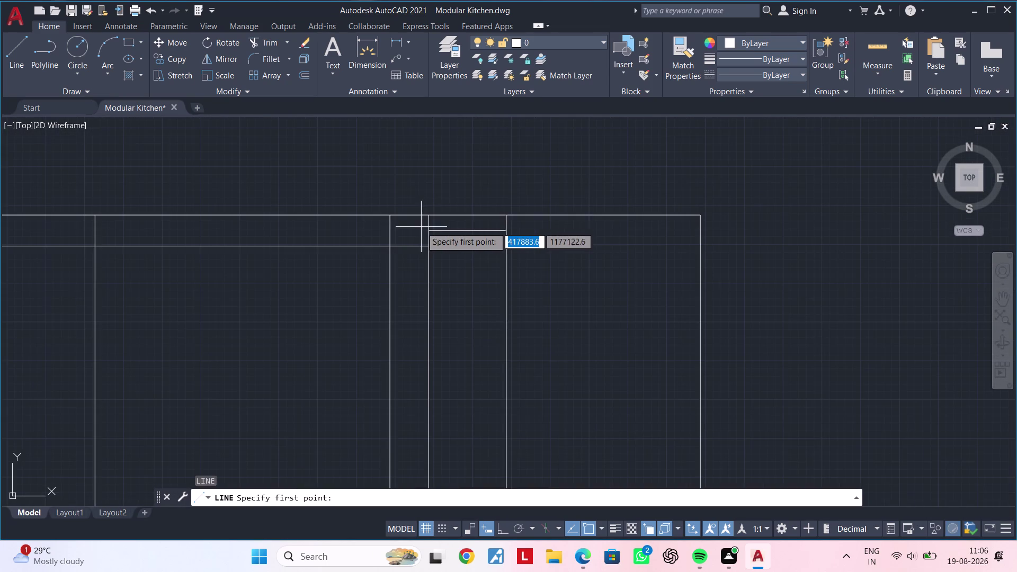
click(427, 213)
scroll(down, 3)
middle_drag(559, 384, 482, 132)
scroll(down, 3)
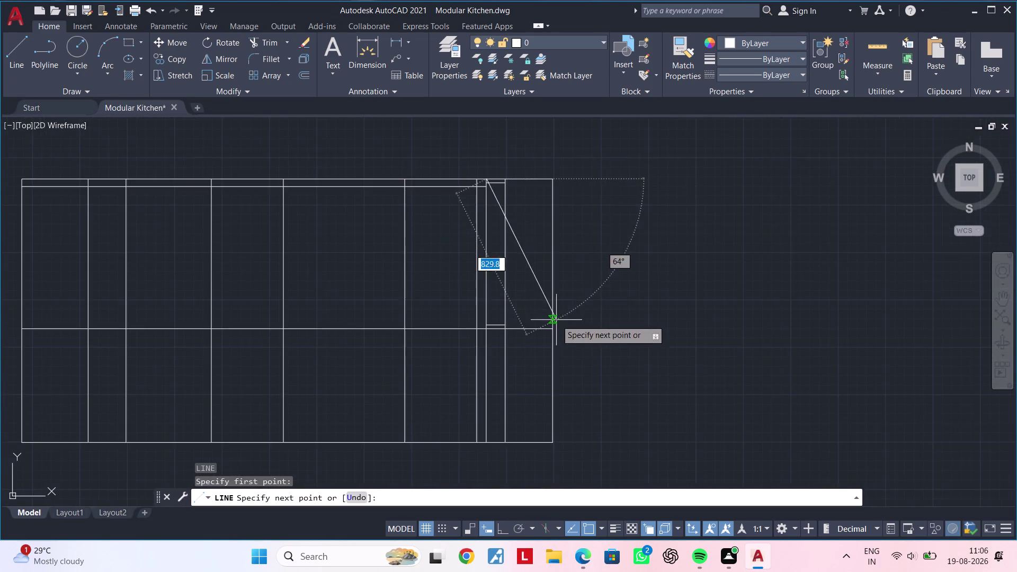
click(552, 325)
key(space)
Draw the crossing diagonal from the top-right corner, completing the upper X.
key(space)
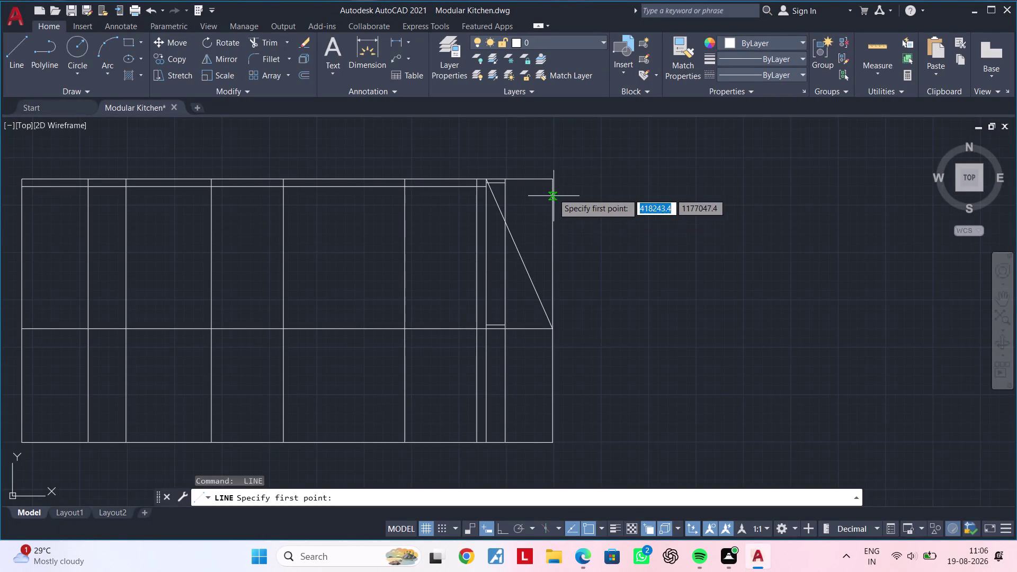
click(553, 178)
scroll(up, 3)
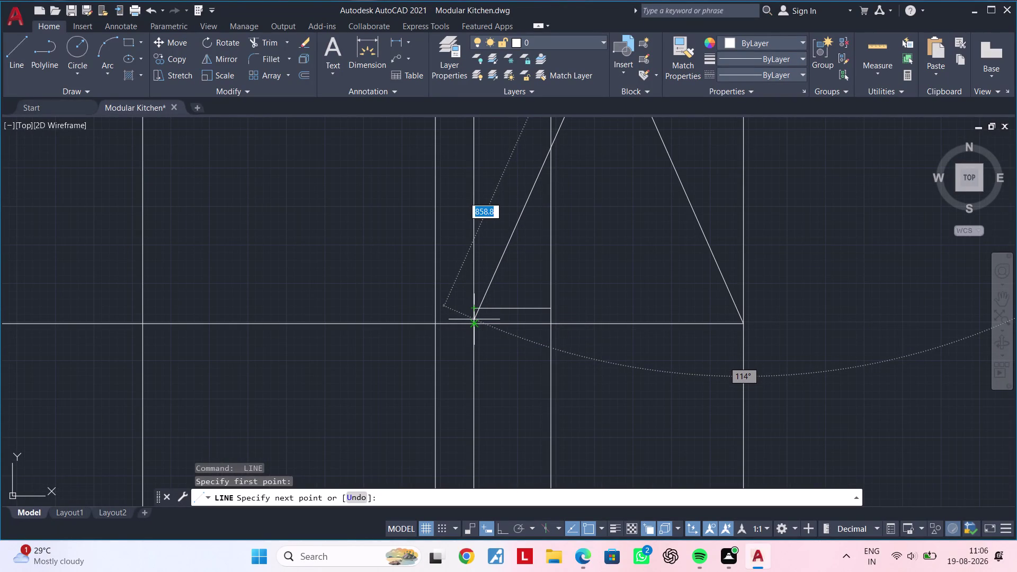
scroll(up, 3)
click(463, 338)
scroll(down, 3)
key(Escape)
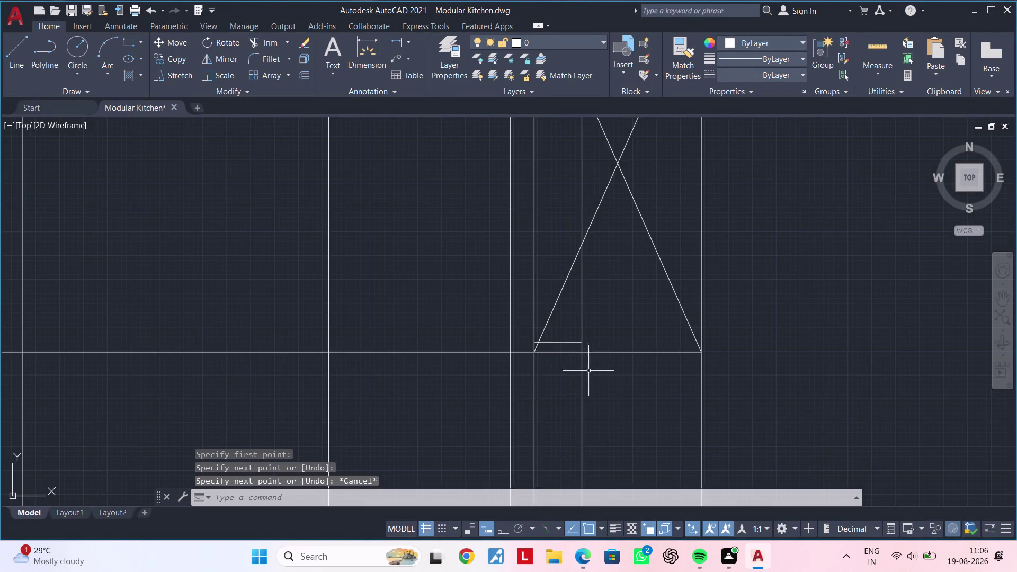
scroll(down, 3)
middle_drag(596, 385, 580, 287)
scroll(down, 3)
middle_drag(576, 351, 570, 330)
key(Escape)
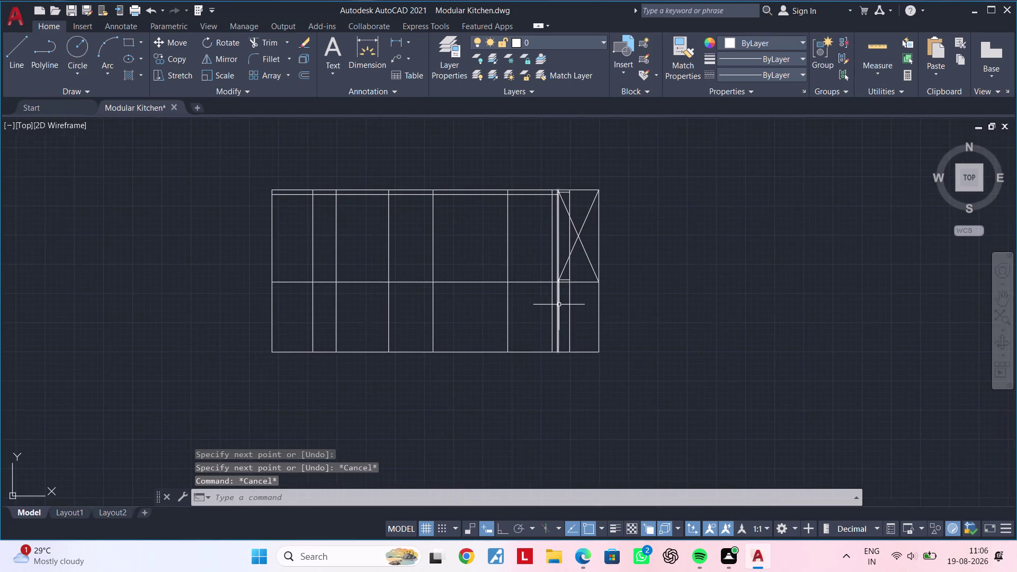
scroll(up, 3)
middle_drag(604, 309, 547, 327)
scroll(up, 3)
middle_drag(535, 320, 534, 339)
key(Escape)
key(Escape)
Trim the inner tall-unit line below the crossbar with TR.
text(tr)
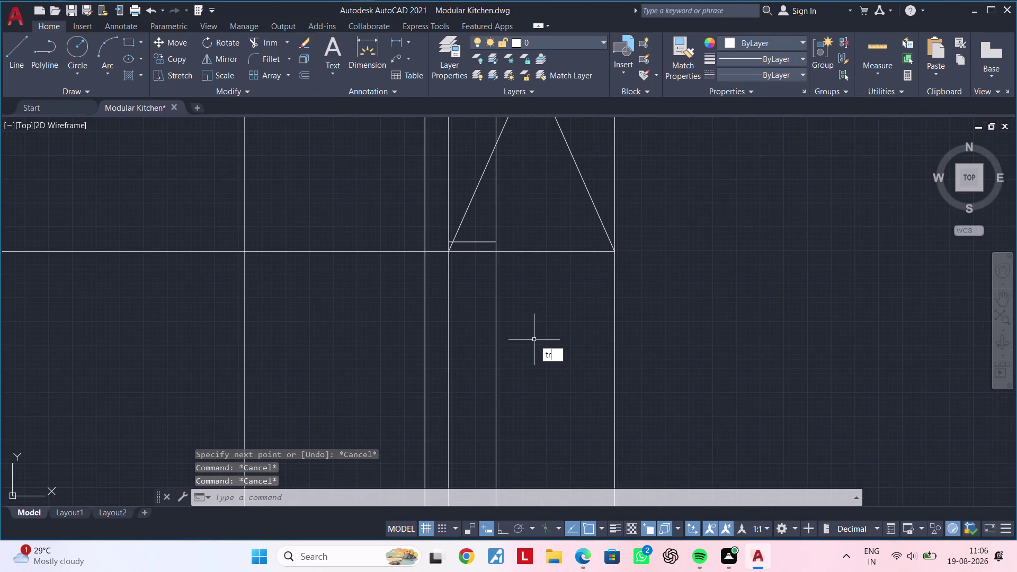
key(space)
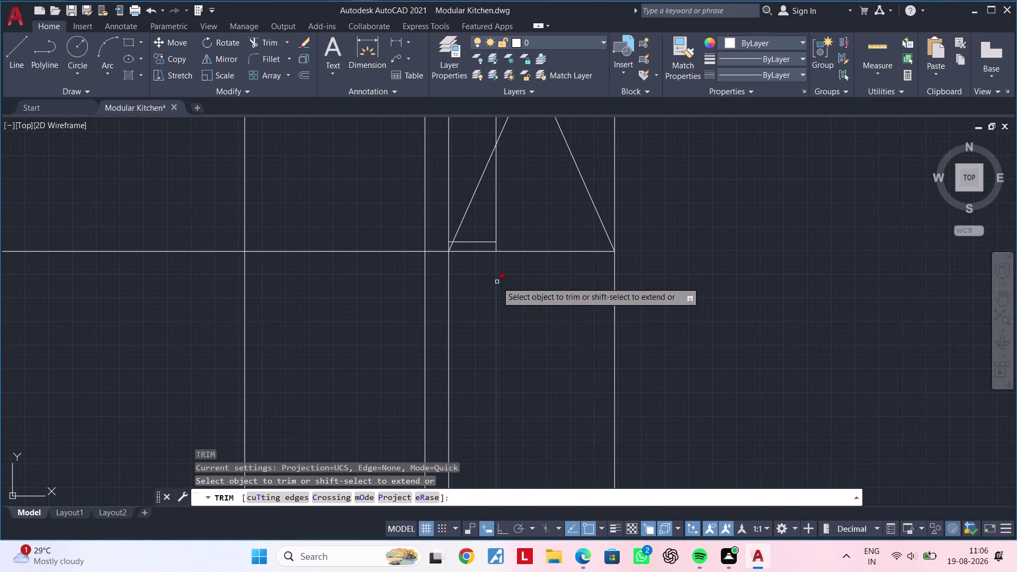
click(497, 282)
scroll(down, 3)
middle_drag(506, 309, 485, 207)
scroll(down, 3)
middle_drag(487, 234, 486, 256)
key(Escape)
key(Escape)
scroll(up, 3)
middle_drag(487, 262, 468, 283)
key(space)
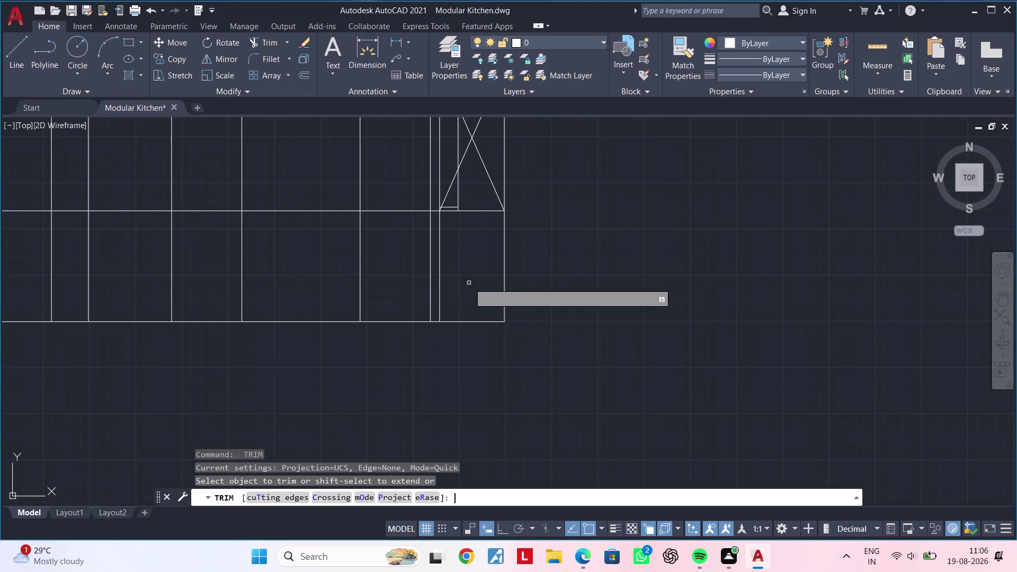
scroll(up, 3)
key(Escape)
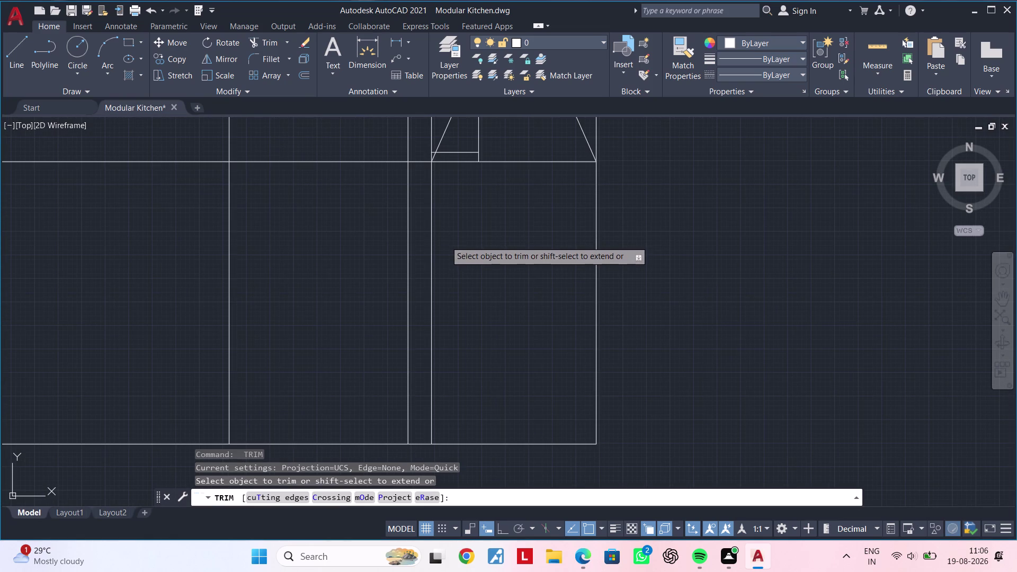
key(Escape)
key(Escape)
Draw a diagonal across the lower cell from top-left to bottom-right corner.
key(l)
key(space)
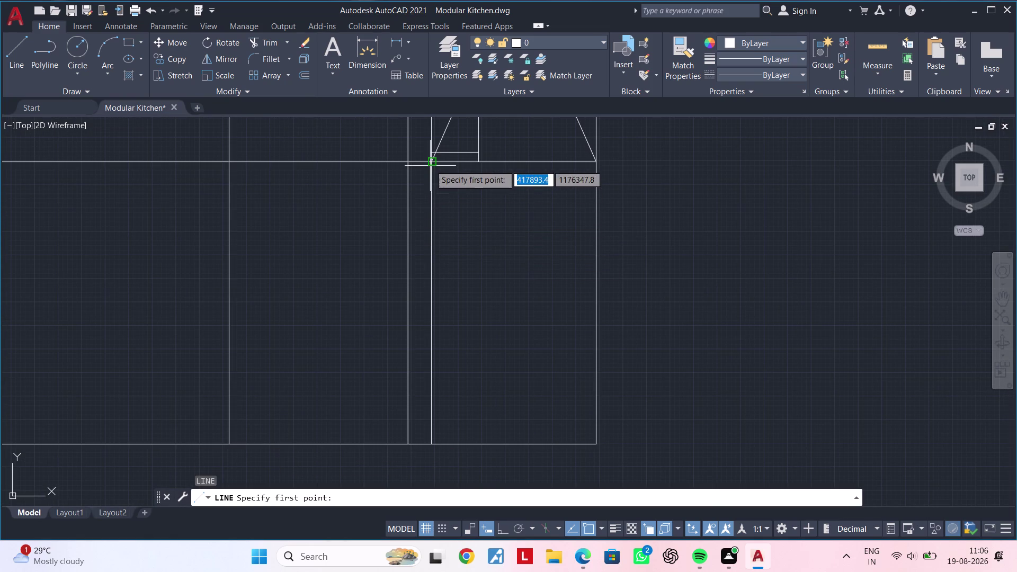
click(431, 163)
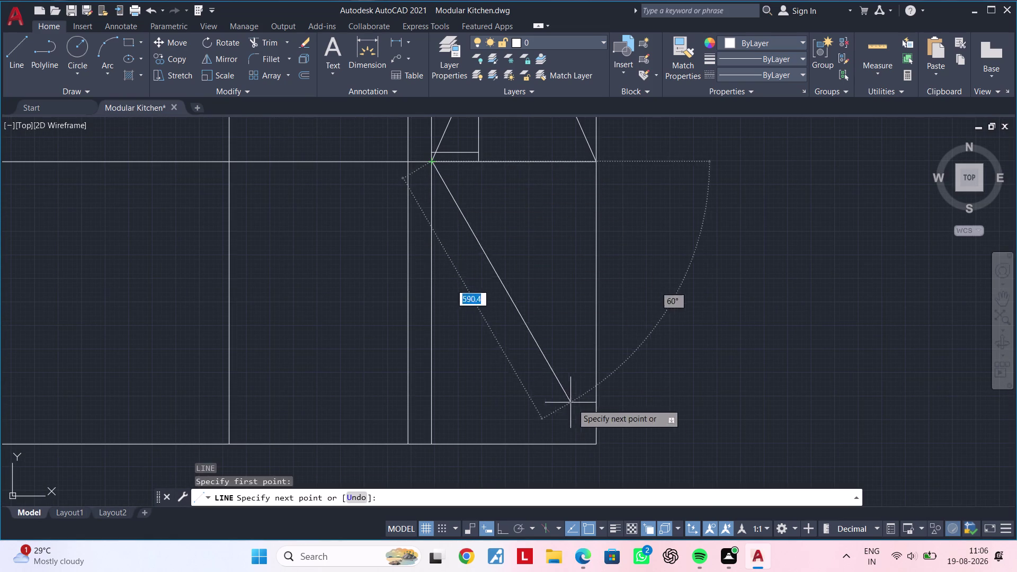
click(593, 442)
key(Escape)
Draw the second lower-cell diagonal from top-right to bottom-left corner.
key(space)
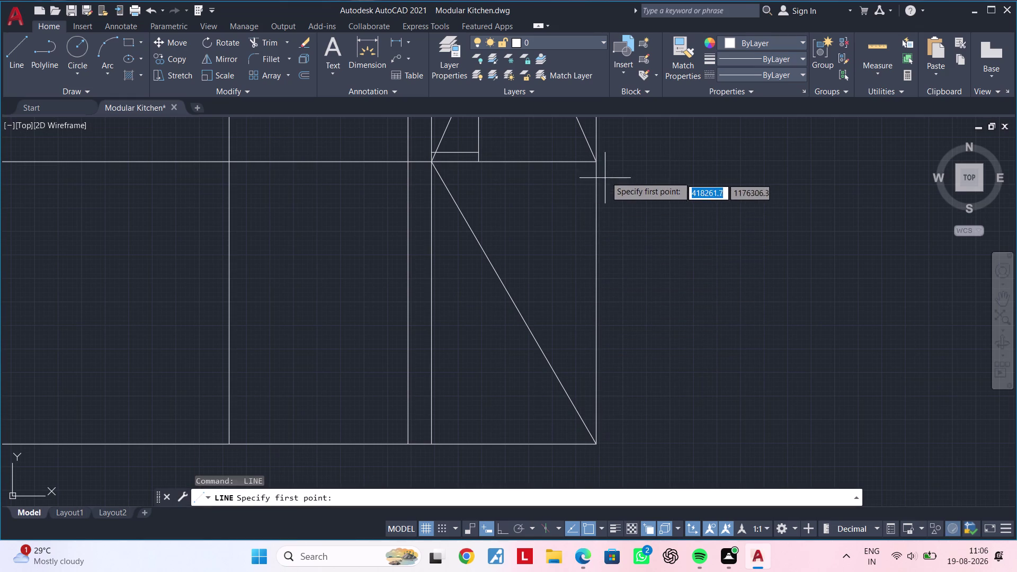
click(593, 160)
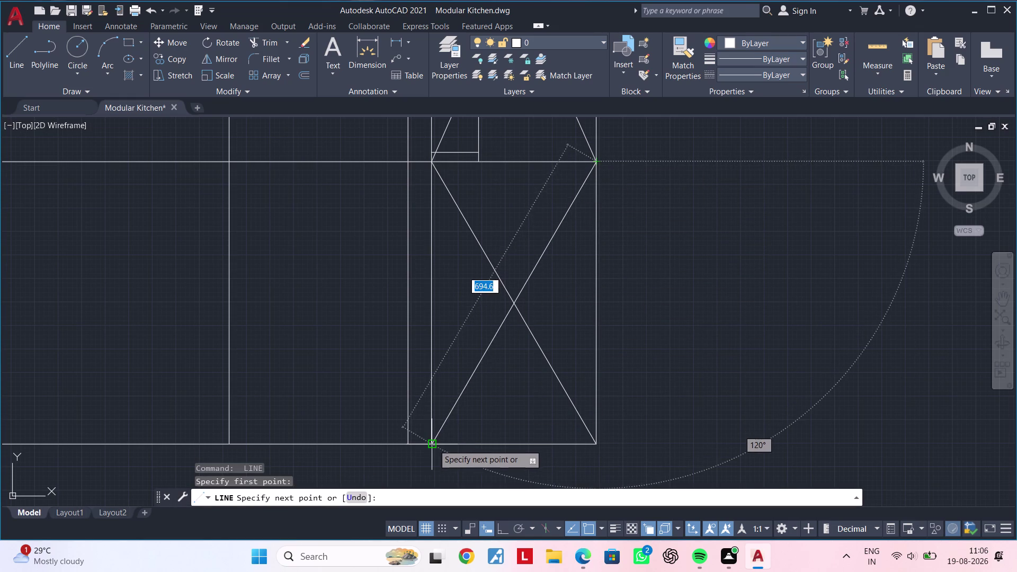
click(431, 446)
key(Escape)
scroll(down, 3)
middle_drag(470, 424, 490, 507)
middle_drag(505, 469, 515, 345)
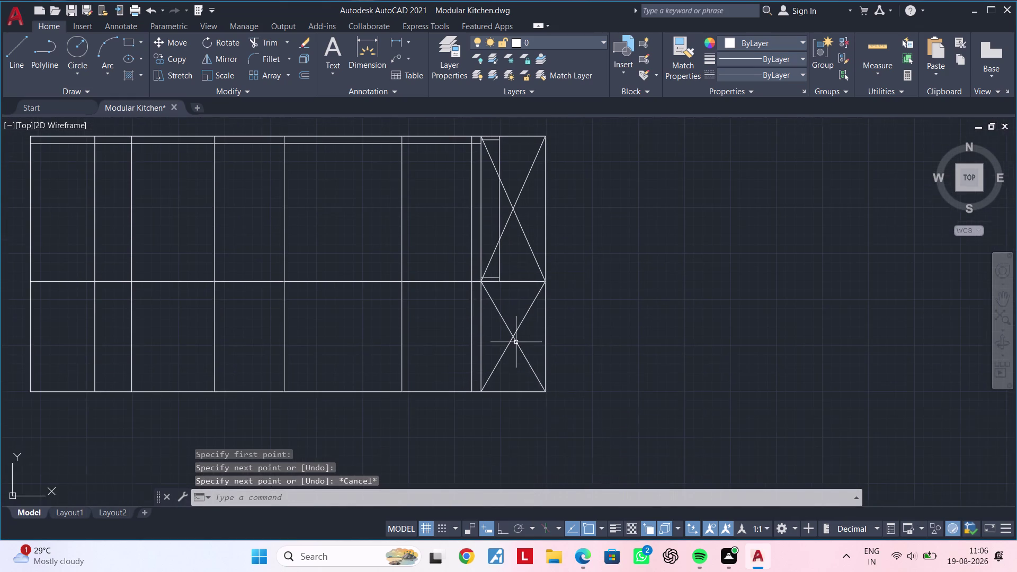
key(Escape)
key(Escape)
key(Escape)
key(Escape)
key(Escape)
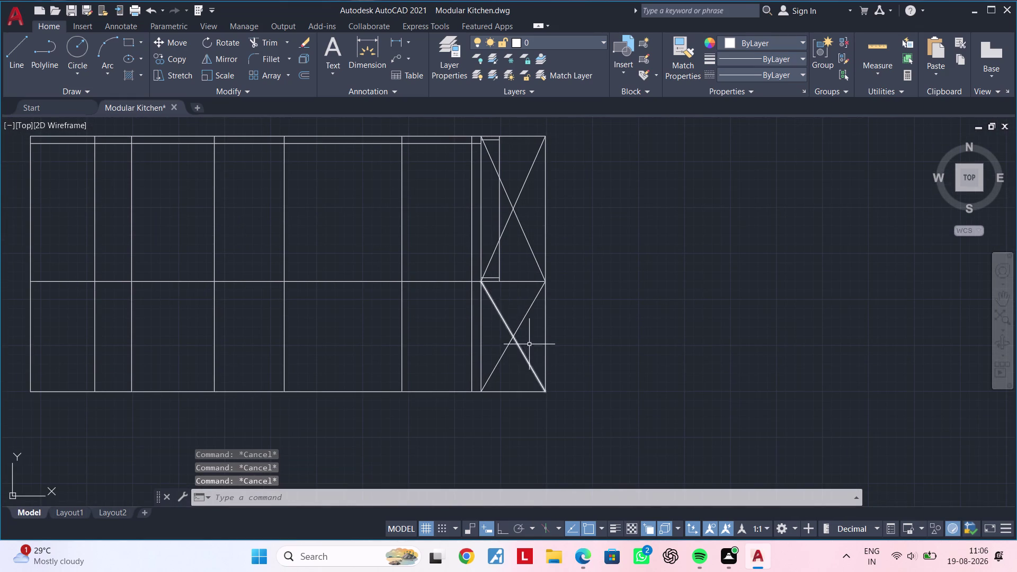
Make the four tall-unit X diagonals dashed with linetype ACAD_ISO02W100.
click(529, 343)
click(499, 348)
click(528, 202)
click(508, 210)
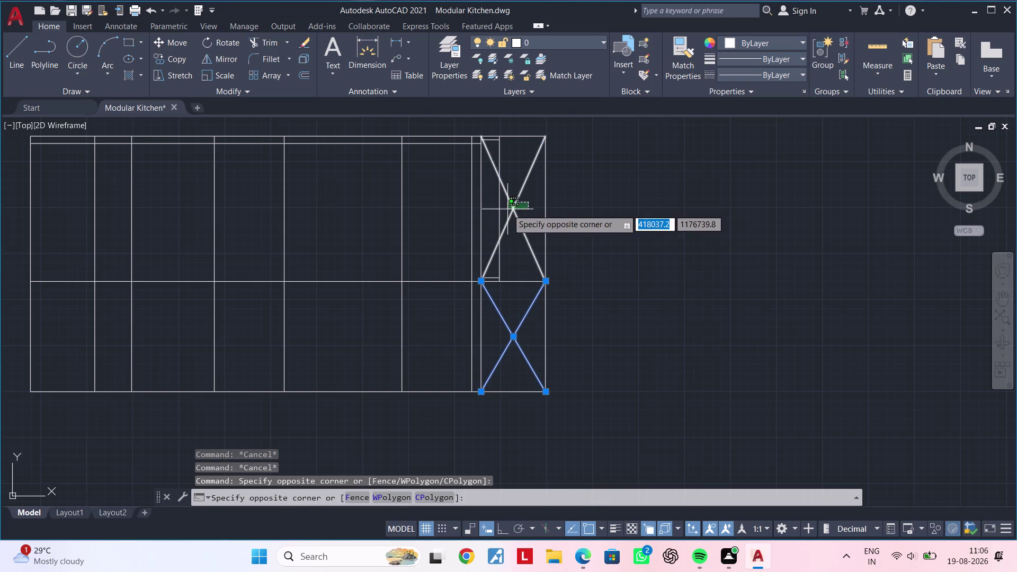
click(757, 71)
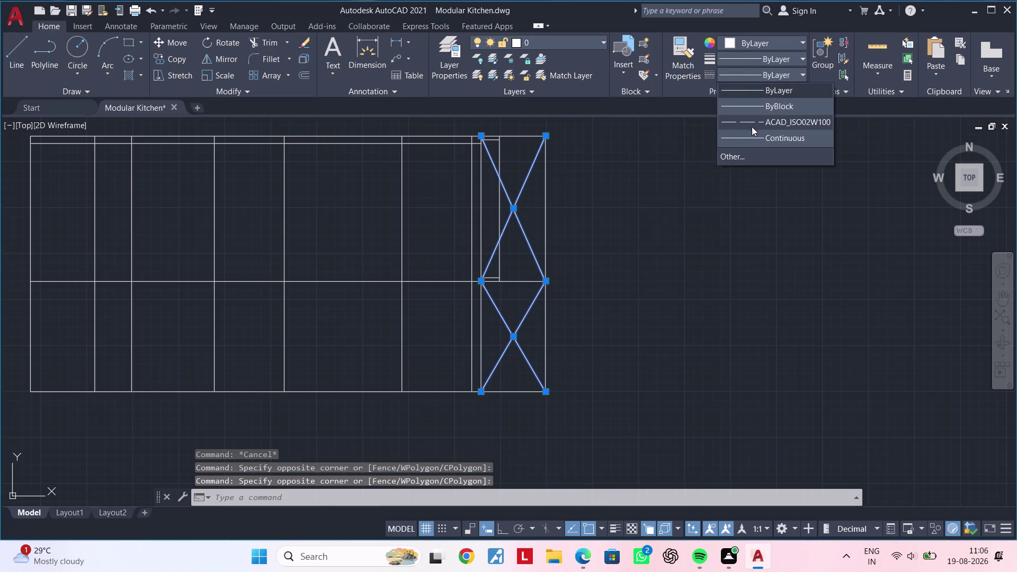
click(751, 123)
key(Escape)
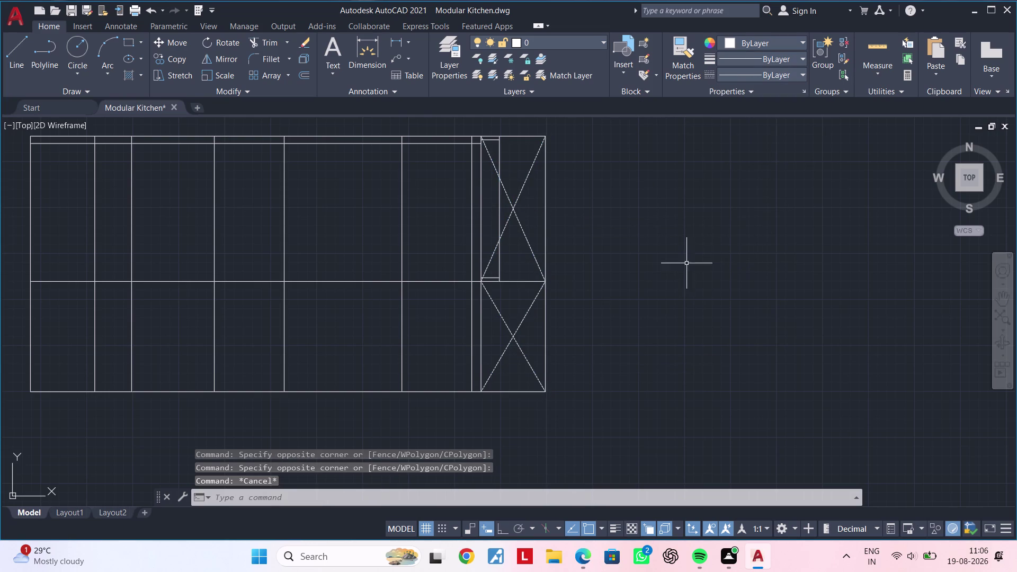
Zoom in on the tall unit and reselect the X diagonals.
middle_drag(561, 293, 683, 293)
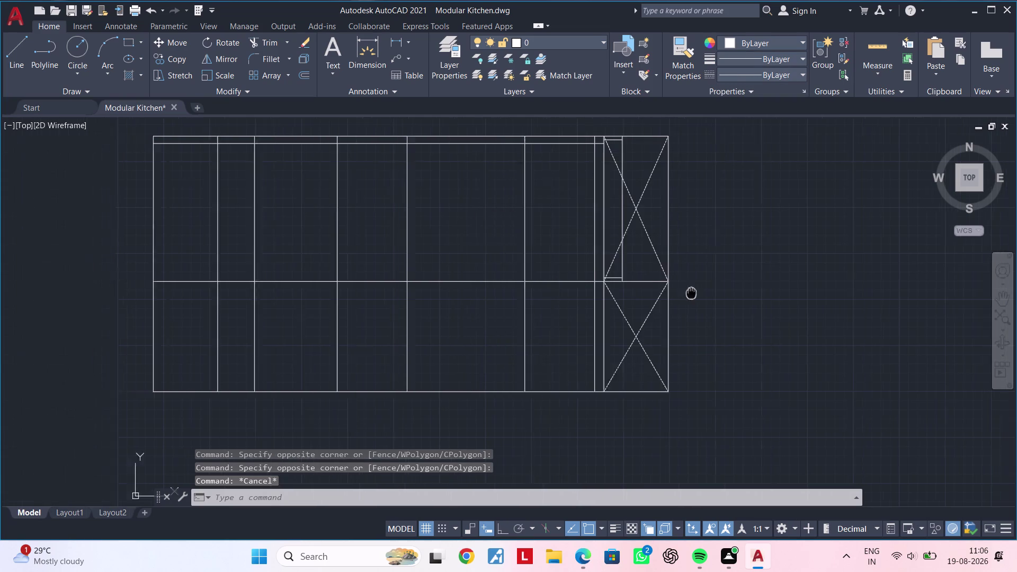
middle_drag(683, 293, 731, 293)
scroll(up, 3)
click(671, 184)
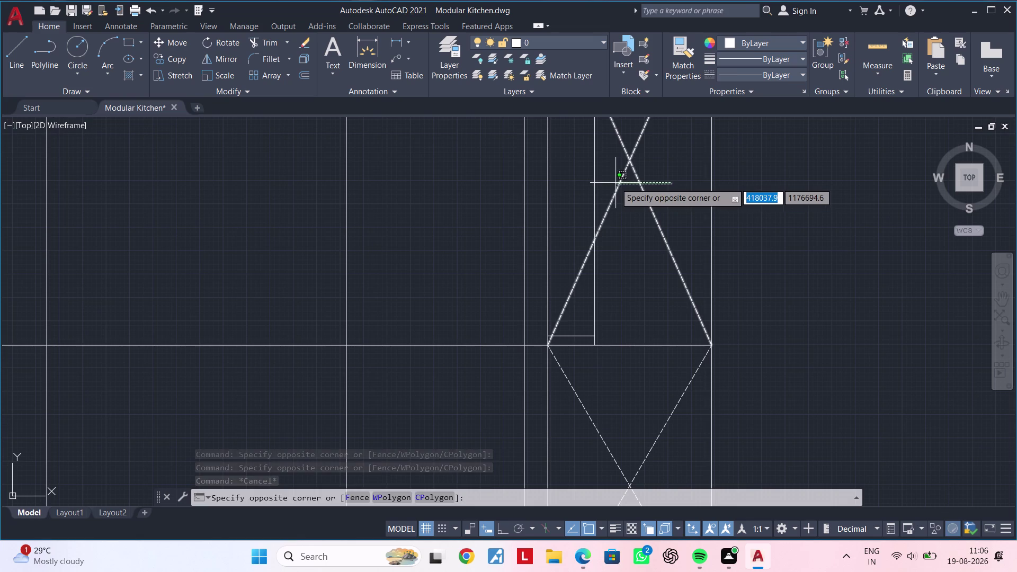
click(615, 183)
click(679, 403)
click(593, 421)
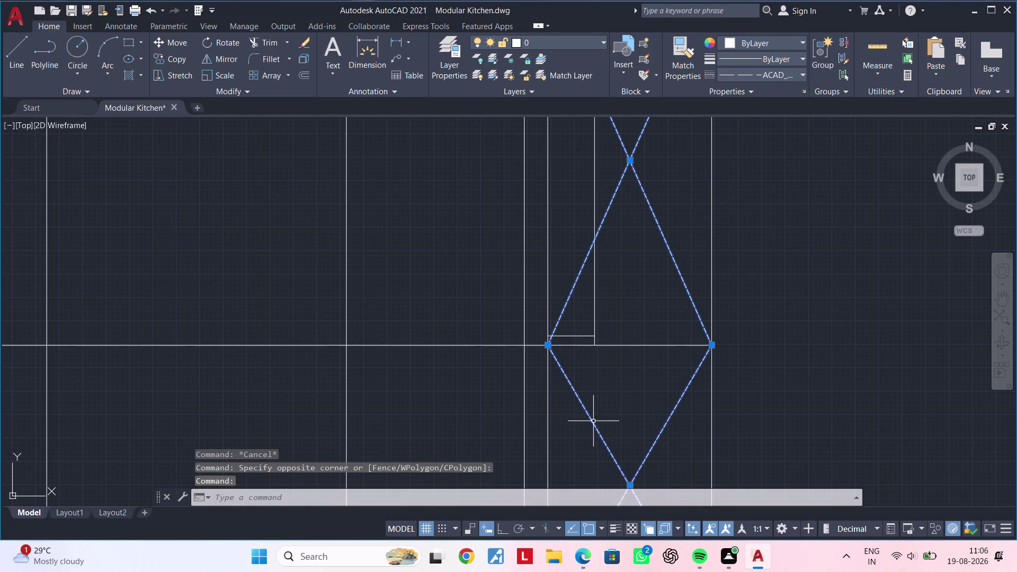
click(786, 77)
Load the ACAD_ISO03W100 dash-space linetype through the Linetype Manager.
click(749, 160)
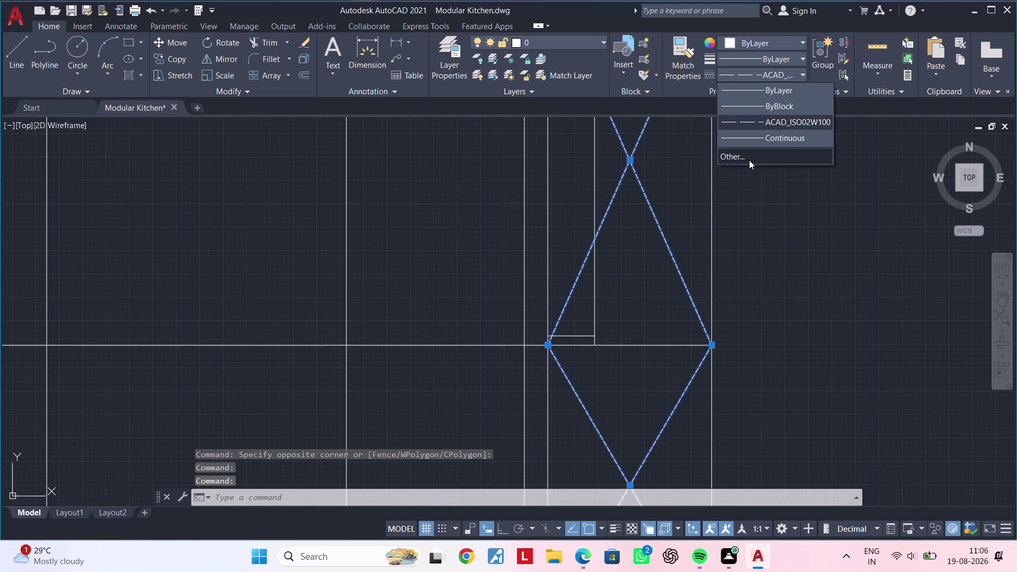
click(627, 169)
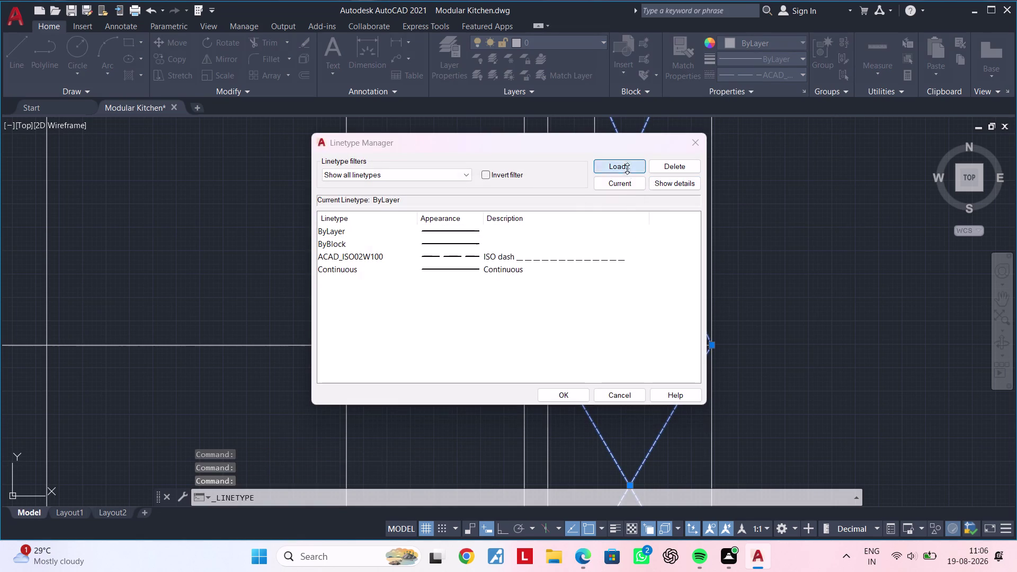
click(584, 264)
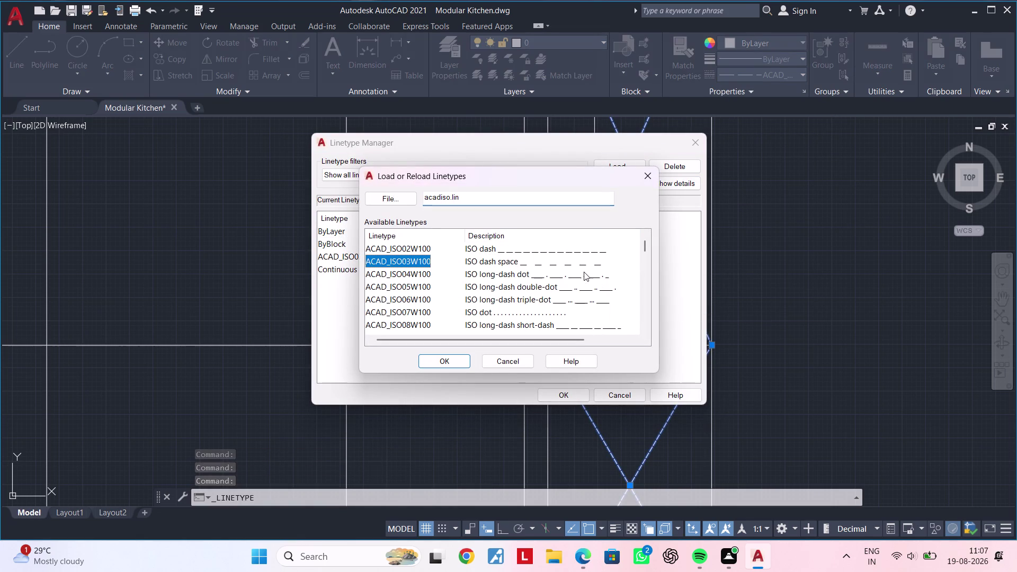
click(440, 361)
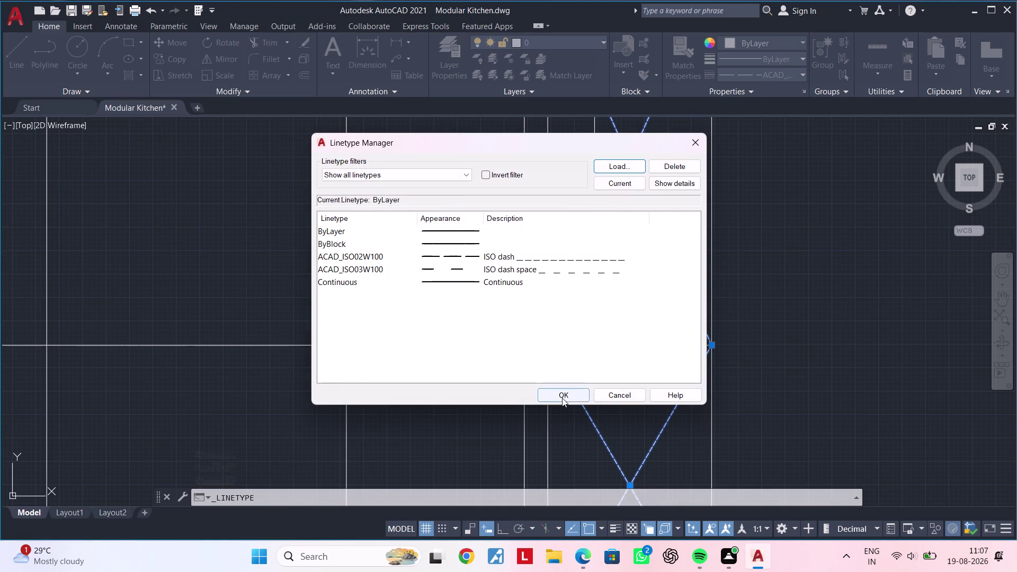
click(562, 398)
Apply the ACAD_ISO03W100 linetype to the tall unit's X diagonals.
click(666, 186)
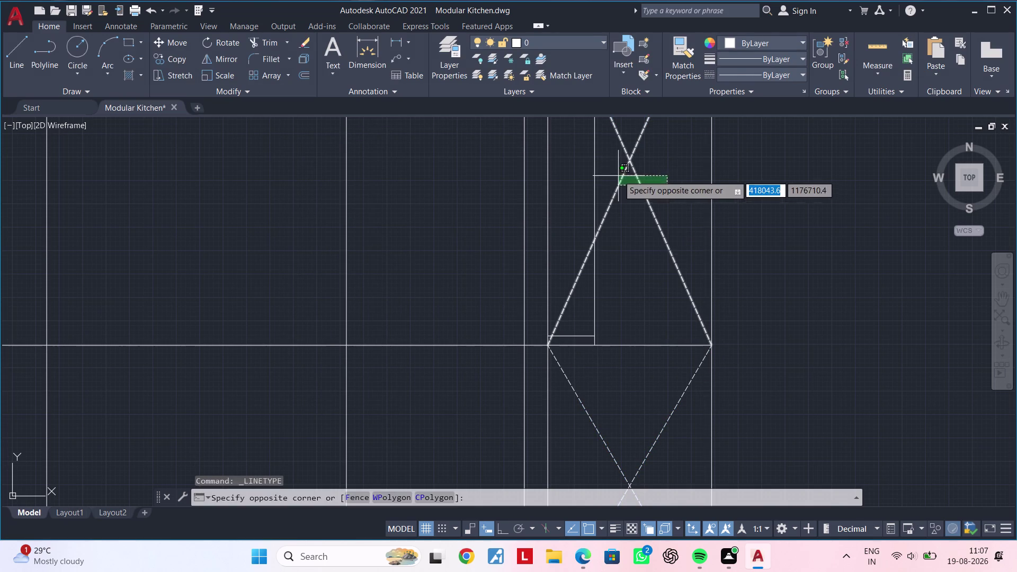
click(618, 175)
click(667, 431)
click(583, 437)
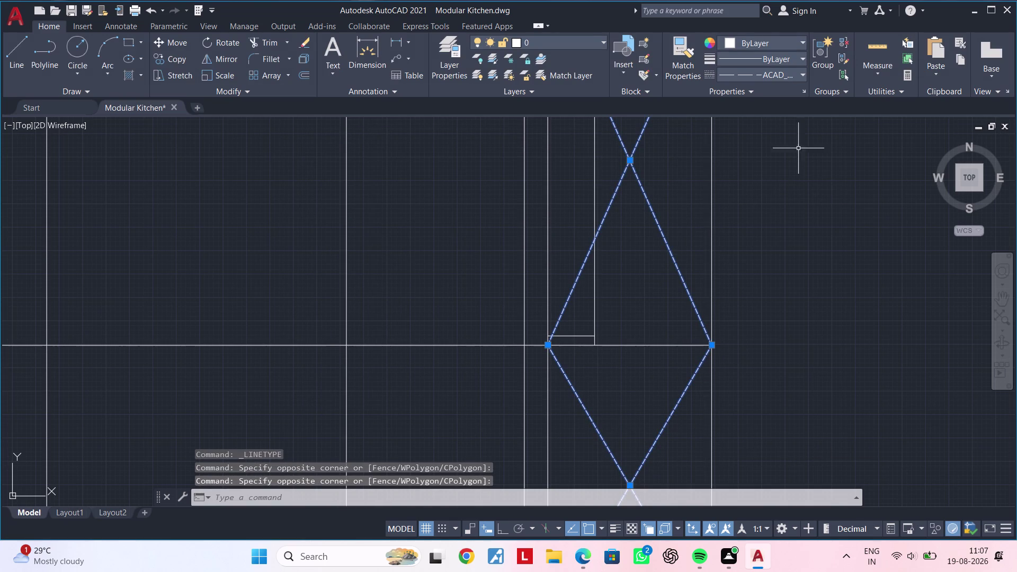
click(801, 73)
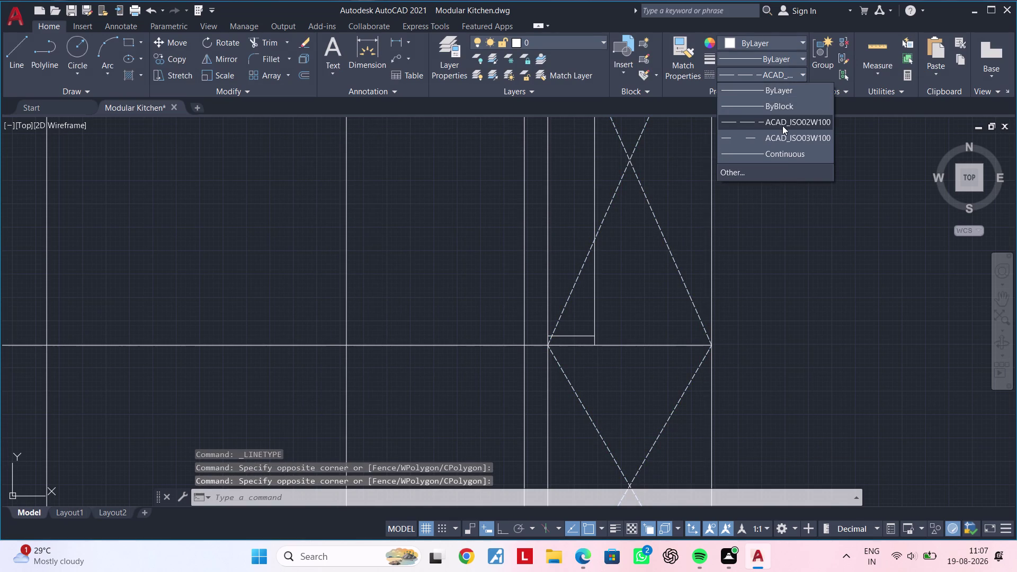
click(782, 143)
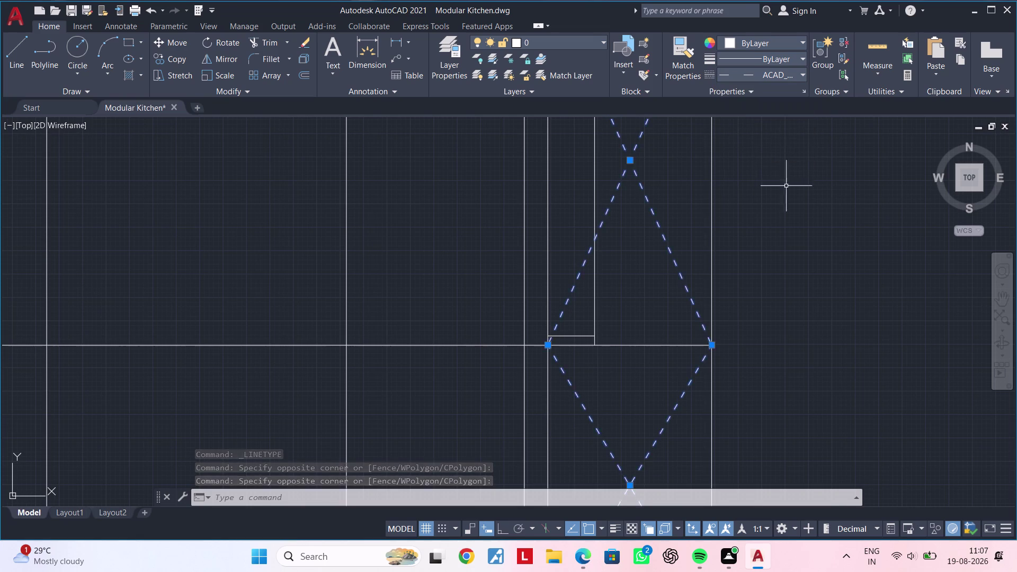
key(Escape)
Pan and zoom around the cabinet plan to check the dashed diagonals.
scroll(down, 3)
middle_drag(798, 223, 775, 260)
middle_drag(690, 256, 778, 226)
scroll(up, 3)
middle_drag(746, 210, 737, 224)
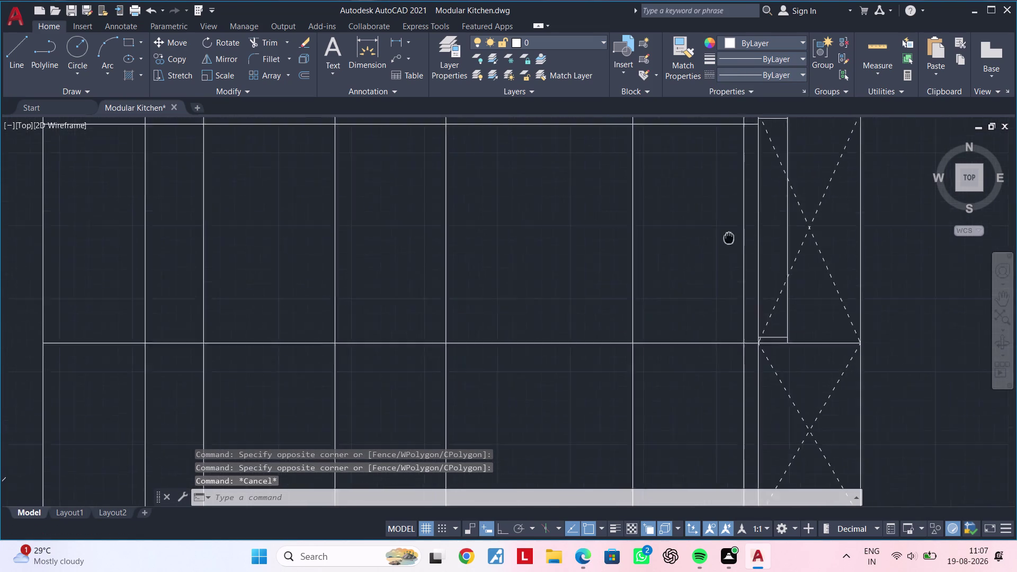
middle_drag(738, 224, 704, 274)
scroll(down, 3)
middle_drag(703, 273, 715, 237)
key(Escape)
key(Escape)
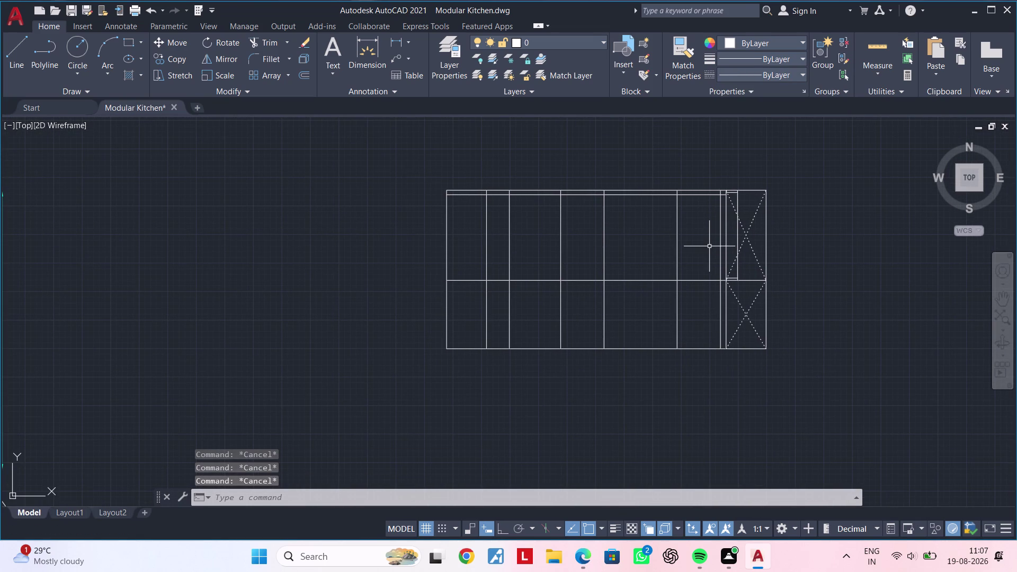
key(Escape)
key(Escape)
scroll(up, 3)
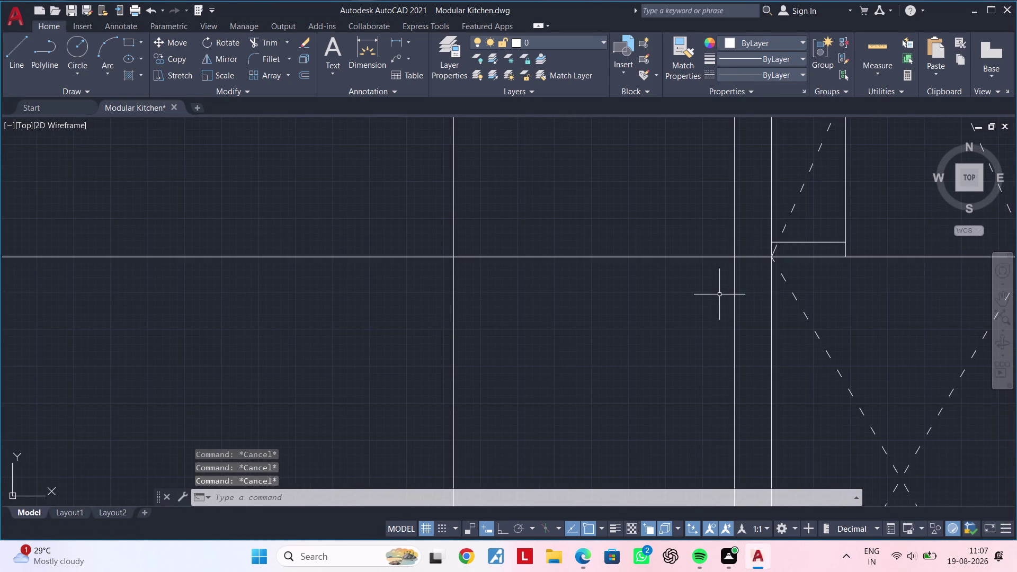
scroll(down, 3)
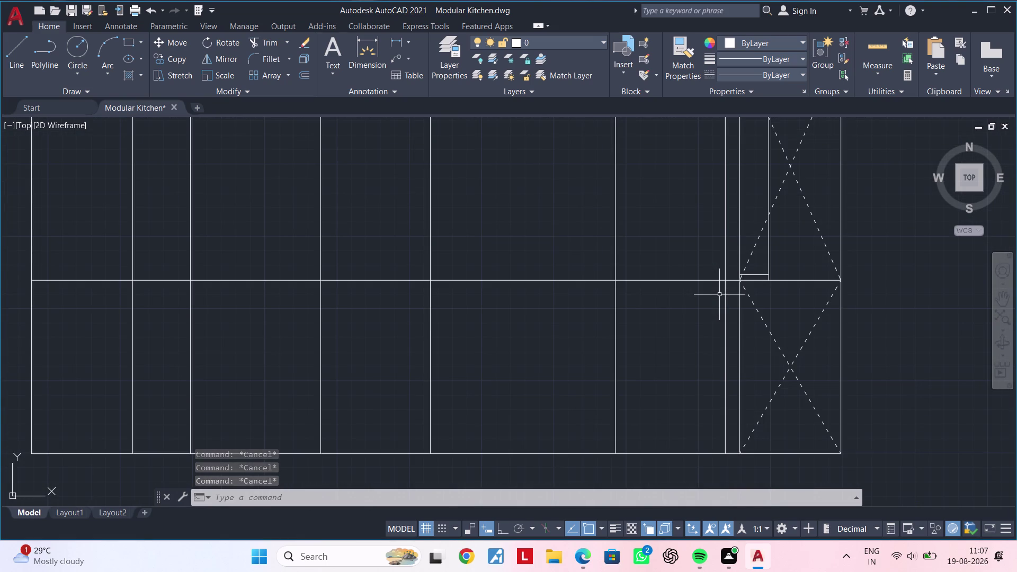
middle_drag(709, 295, 710, 371)
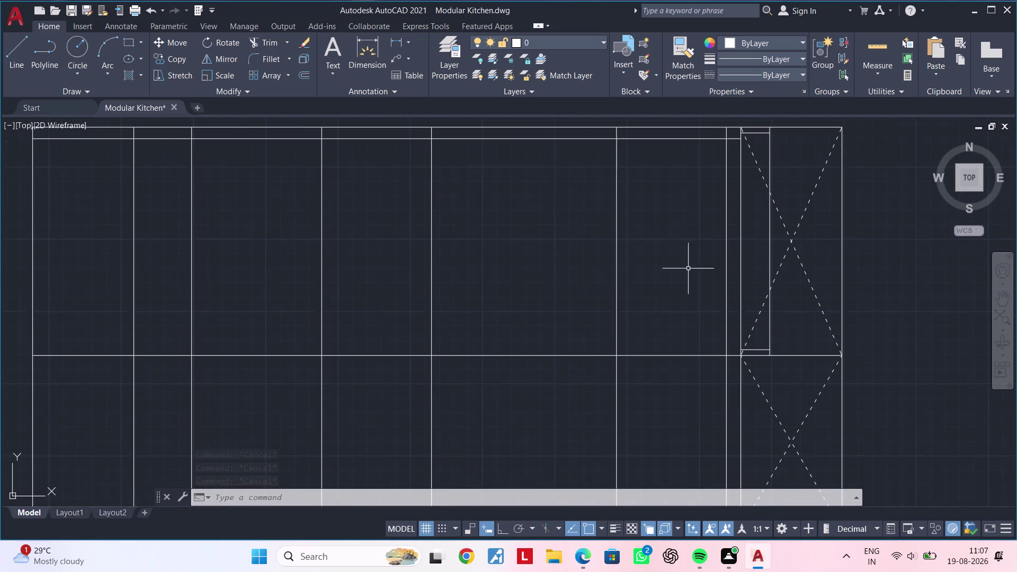
middle_drag(687, 263, 685, 321)
Bring the linetype list back up, showing both ISO patterns loaded.
key(Escape)
key(Escape)
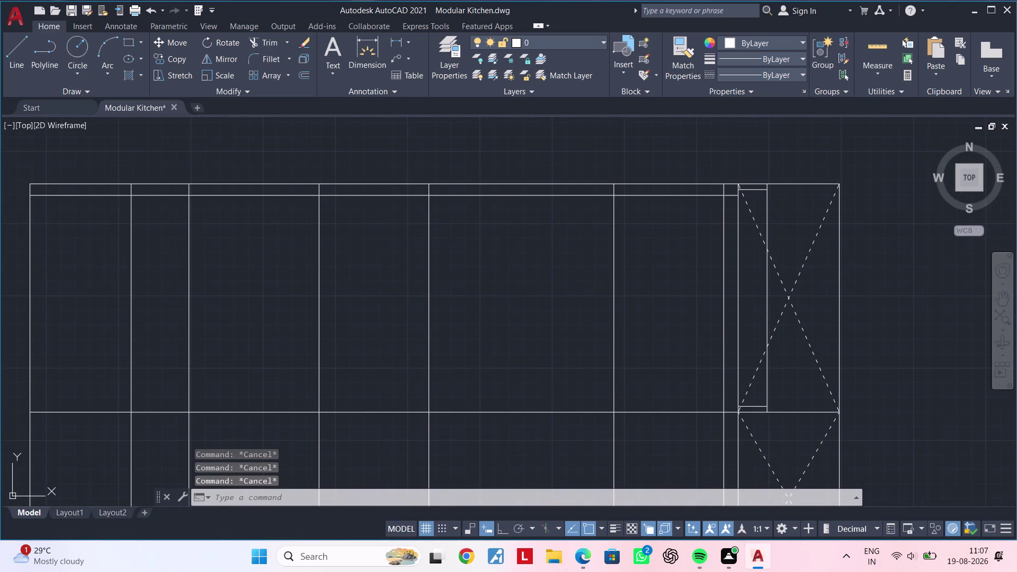
key(Escape)
key(Escape)
key(Escape)
key(Escape)
key(Escape)
key(space)
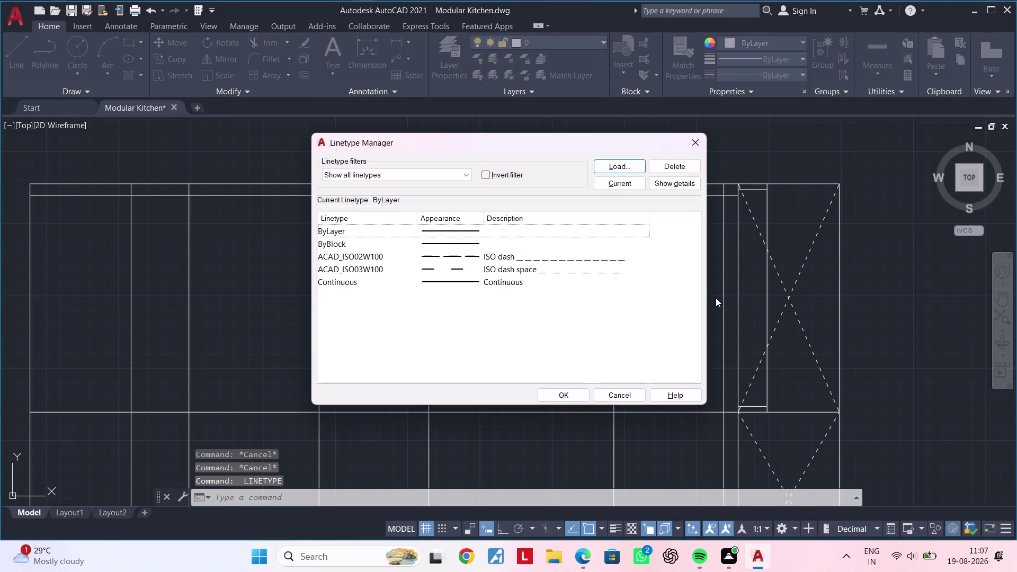
key(Escape)
key(l)
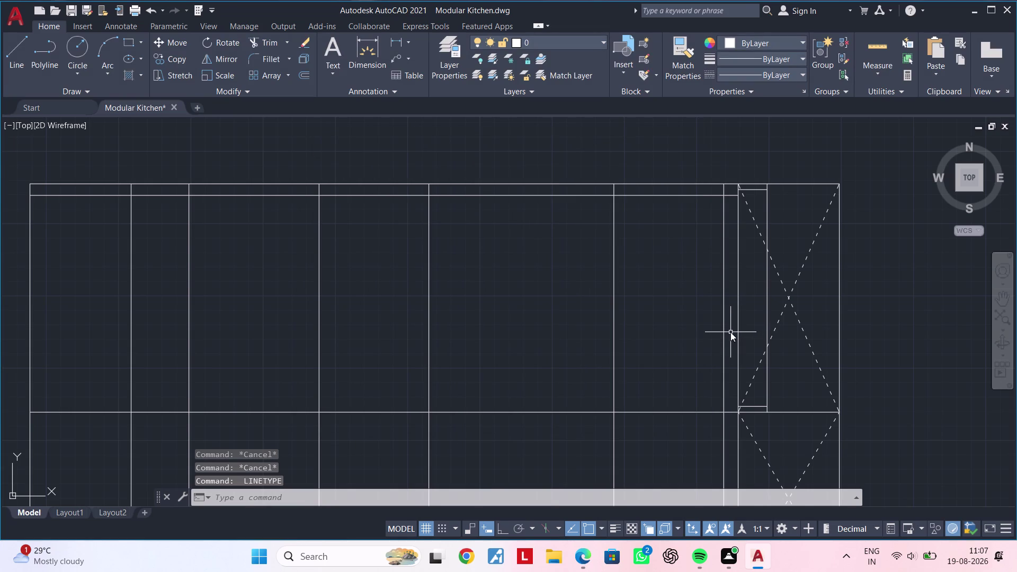
key(space)
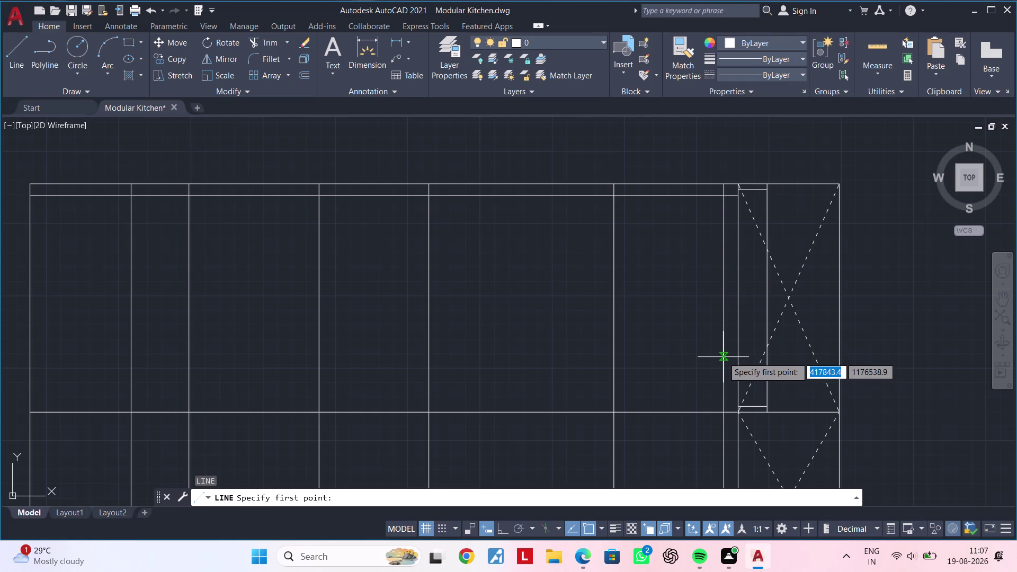
key(Escape)
key(Escape)
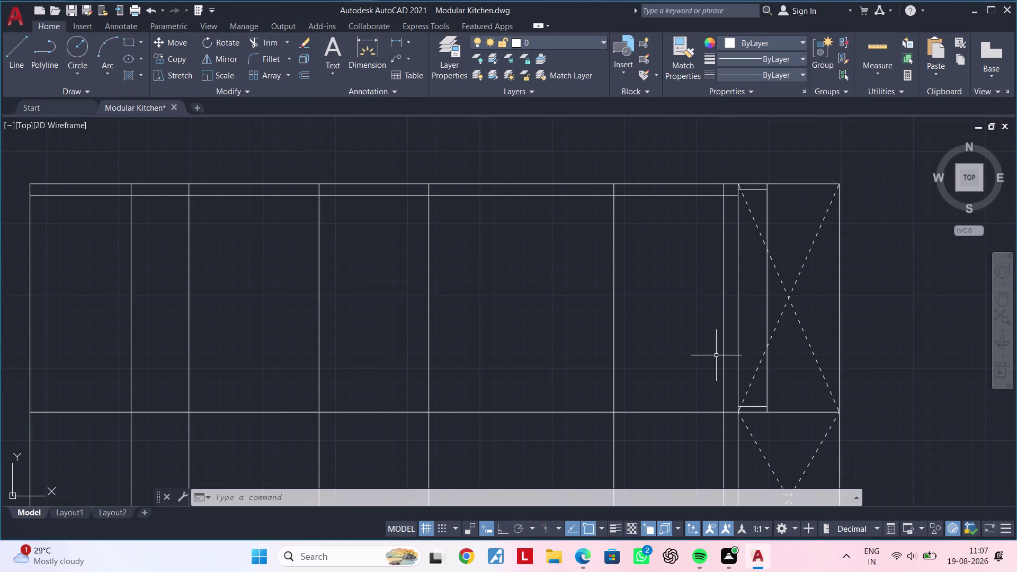
key(Escape)
key(Escape)
key(Escape)
middle_drag(684, 365, 673, 151)
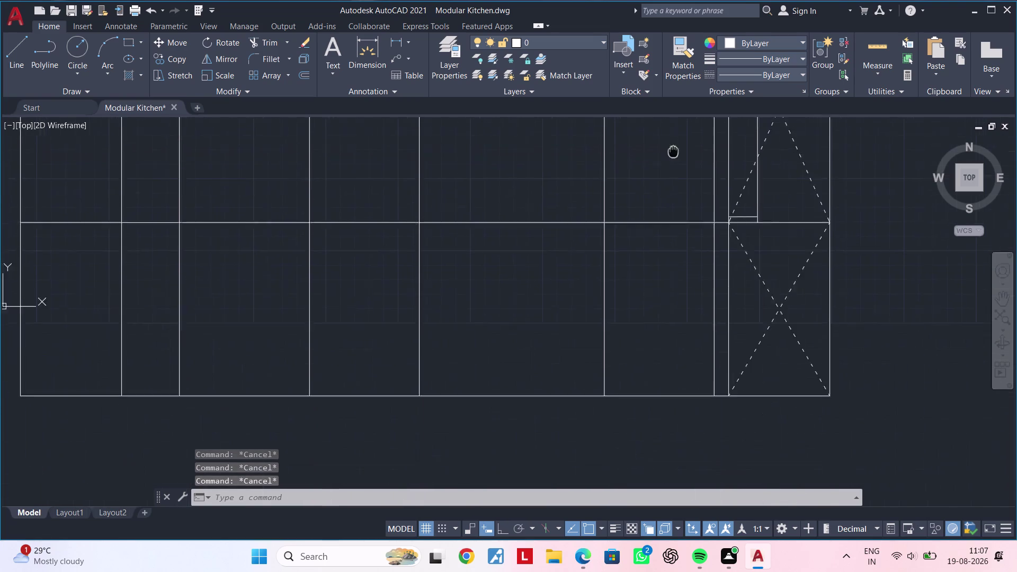
middle_drag(673, 152, 674, 52)
middle_drag(669, 138, 667, 238)
scroll(down, 3)
middle_drag(666, 237, 663, 259)
key(Escape)
key(Escape)
key(Escape)
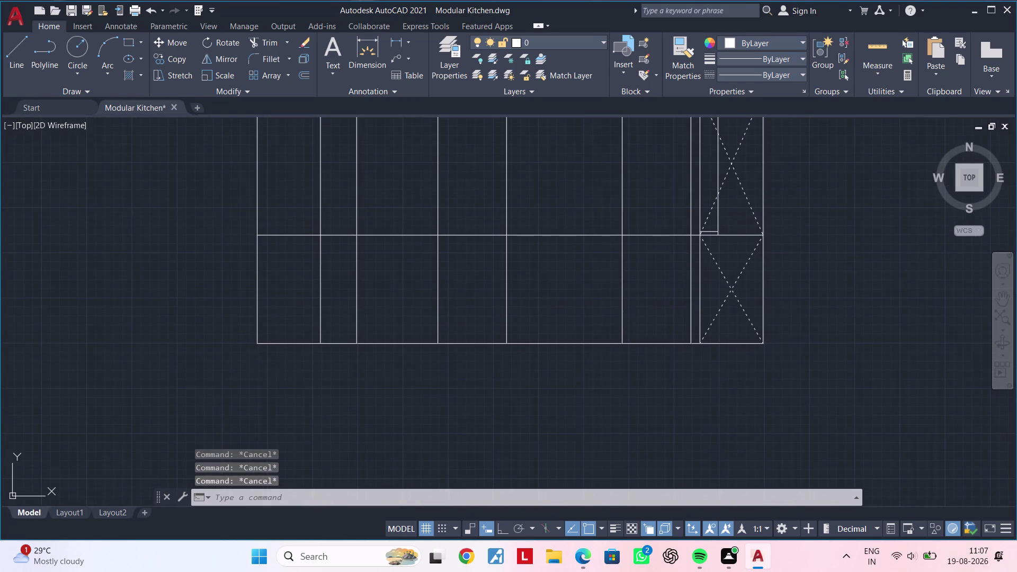
Offset the middle horizontal line 300 downward.
text(of 3)
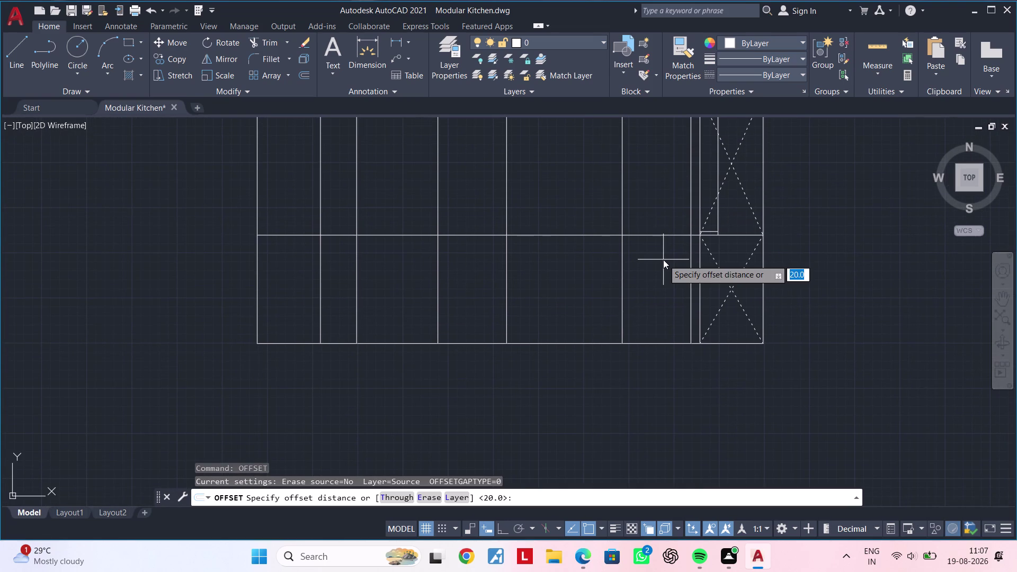
text(00)
key(Return)
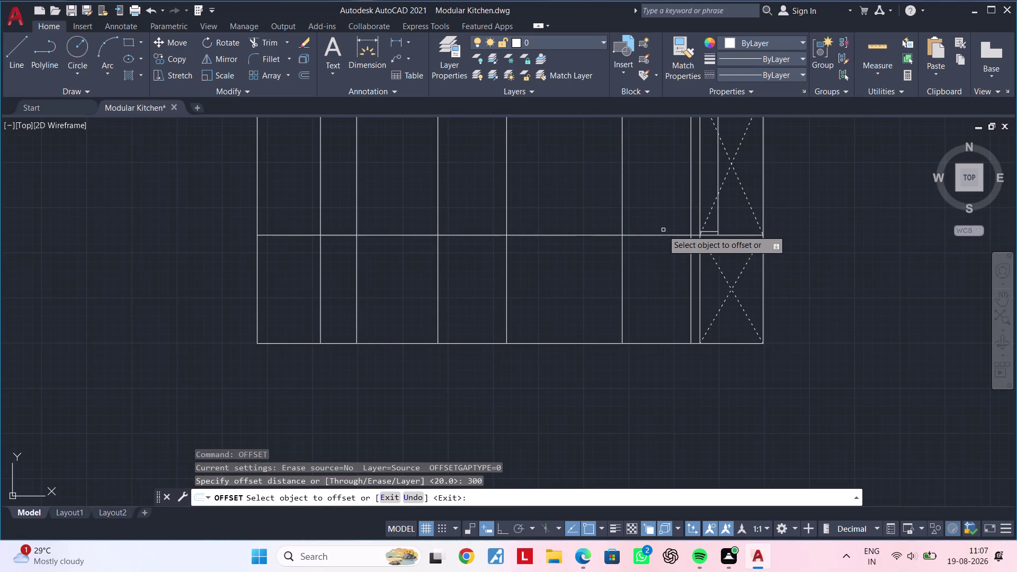
click(657, 233)
click(657, 305)
key(Escape)
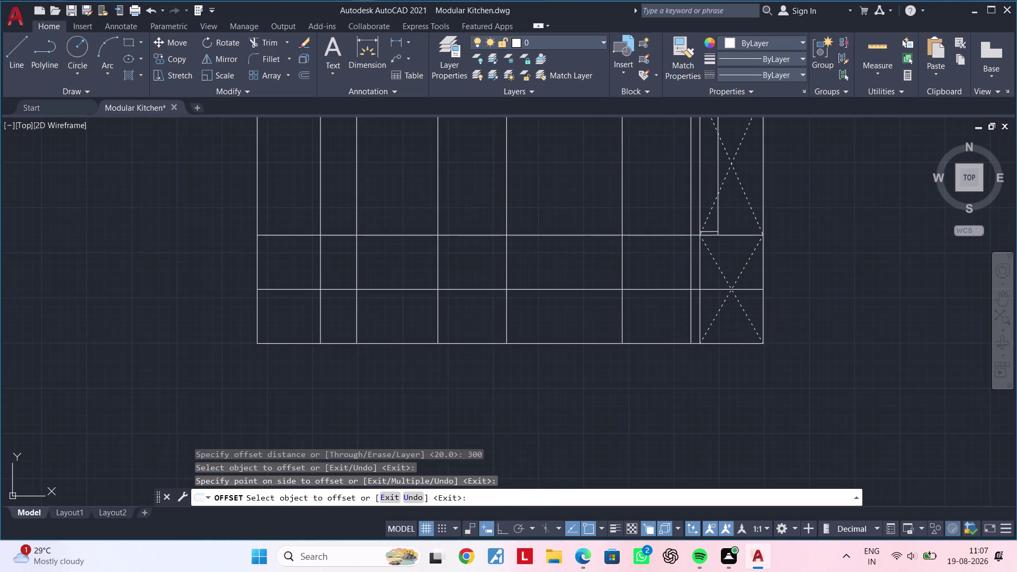
key(Escape)
scroll(up, 3)
middle_drag(658, 306, 647, 317)
key(Escape)
key(Escape)
Trim the new line from the tall unit, filler and middle cabinets, and delete its leftover left part.
text(tr)
key(space)
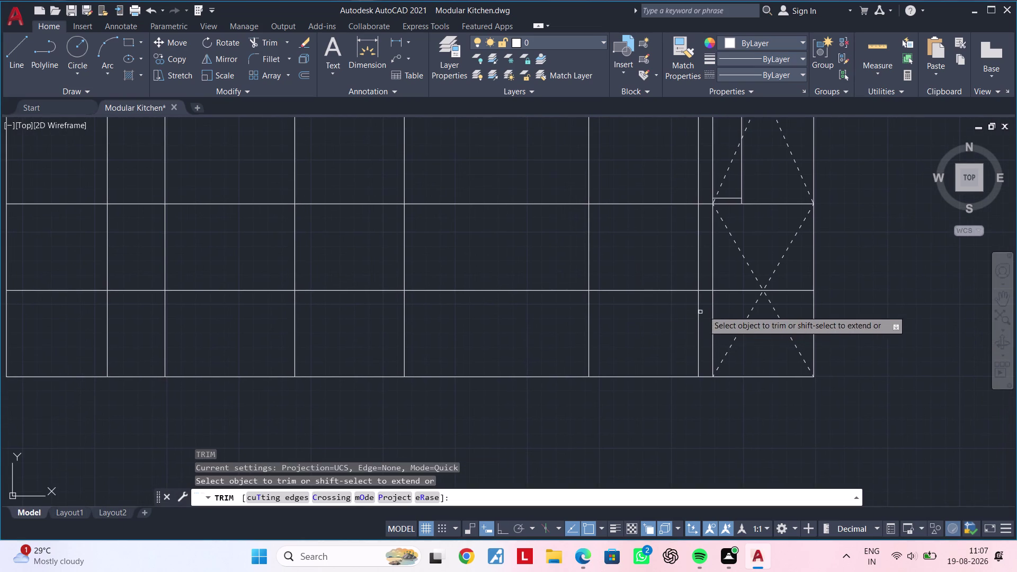
scroll(up, 3)
click(728, 281)
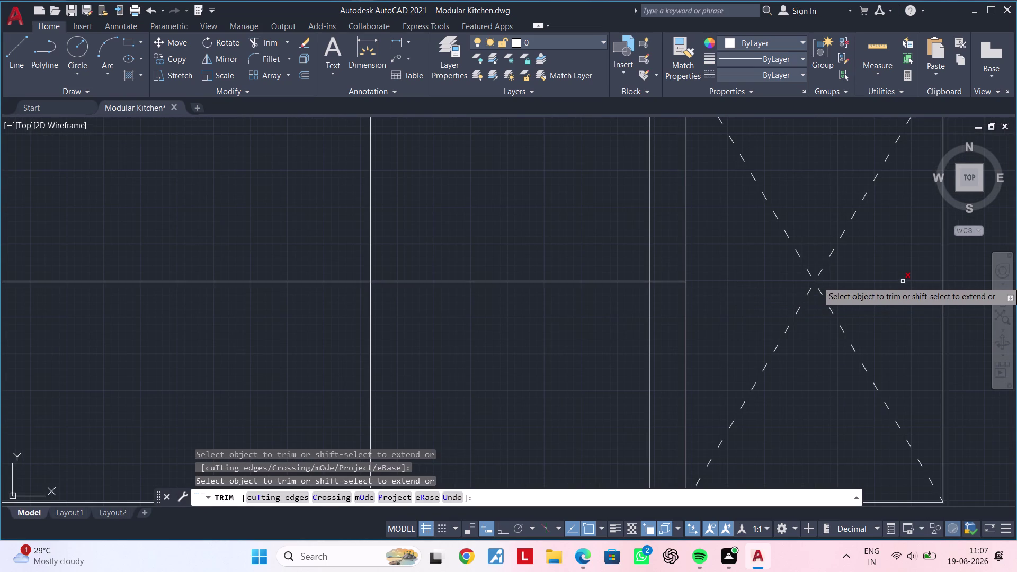
click(901, 283)
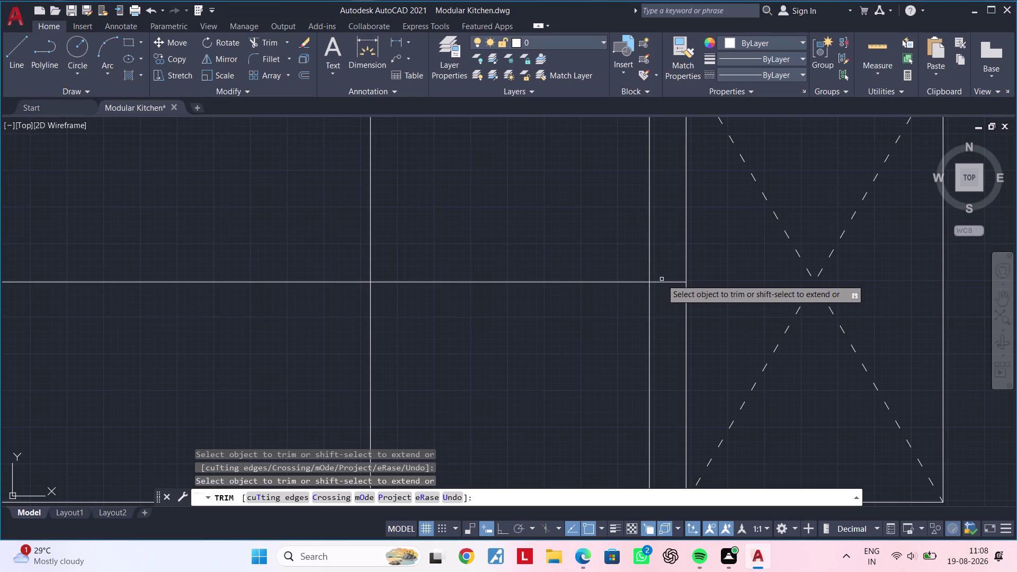
click(661, 282)
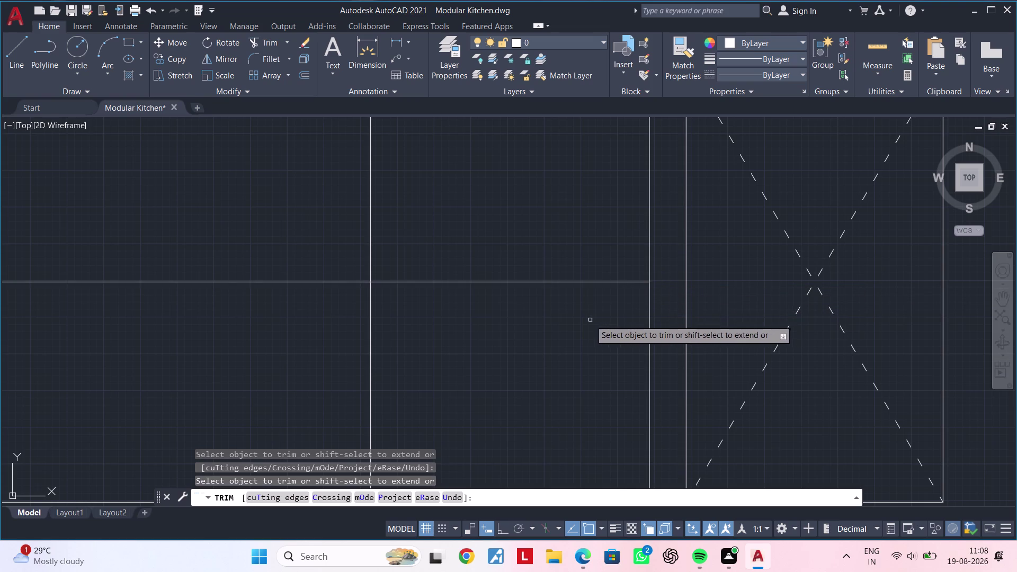
scroll(down, 3)
middle_drag(549, 327, 692, 323)
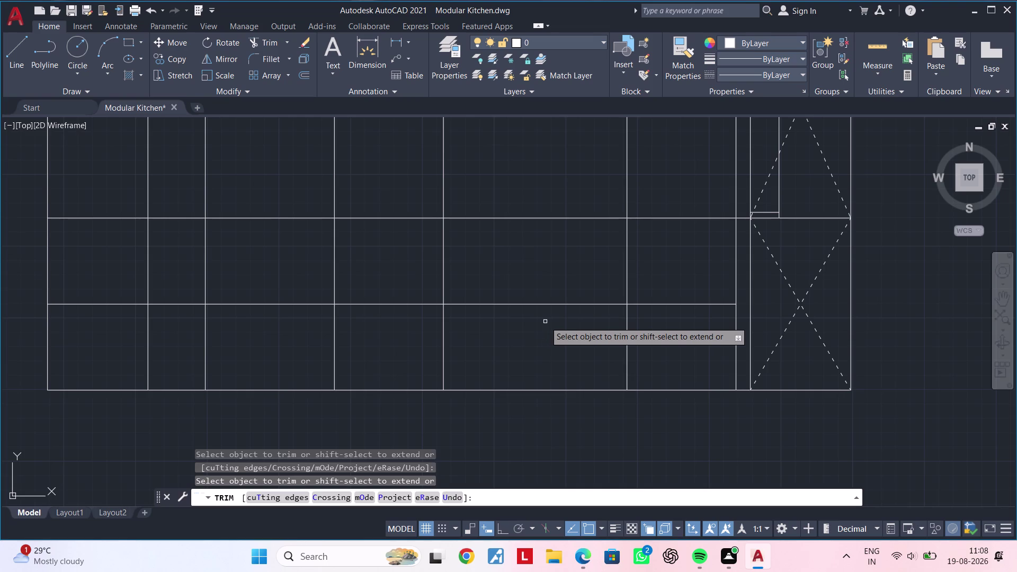
click(545, 321)
click(545, 295)
key(Escape)
click(397, 305)
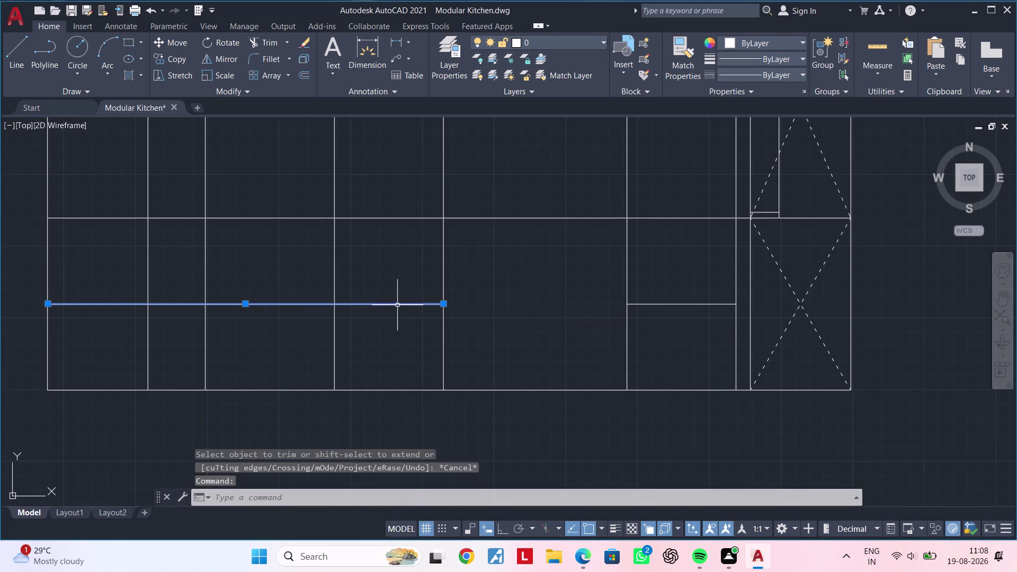
key(Delete)
Extend the shelf line into the tall unit with EX.
middle_drag(556, 351, 425, 344)
scroll(up, 3)
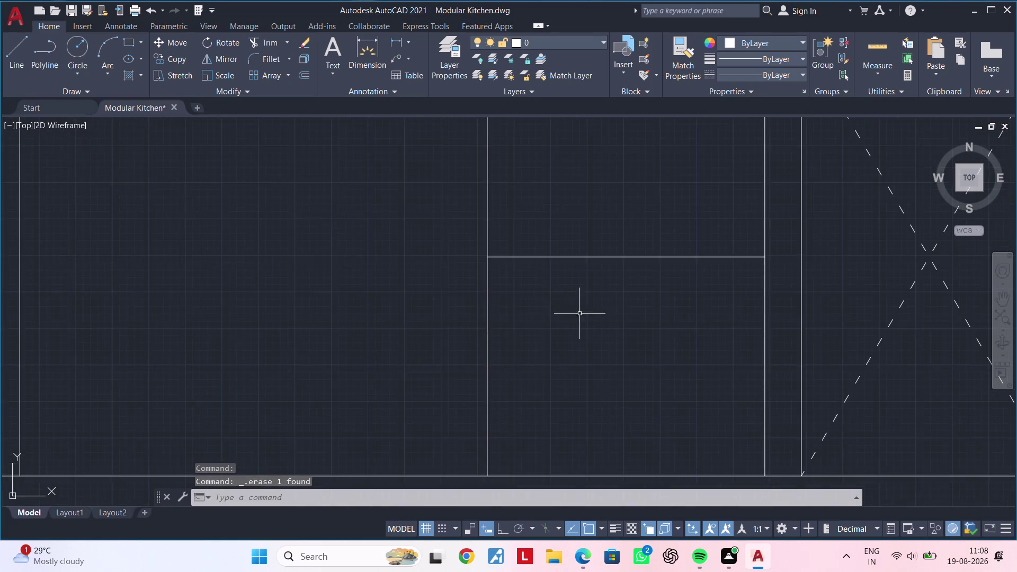
middle_drag(586, 310, 499, 351)
key(Escape)
key(Escape)
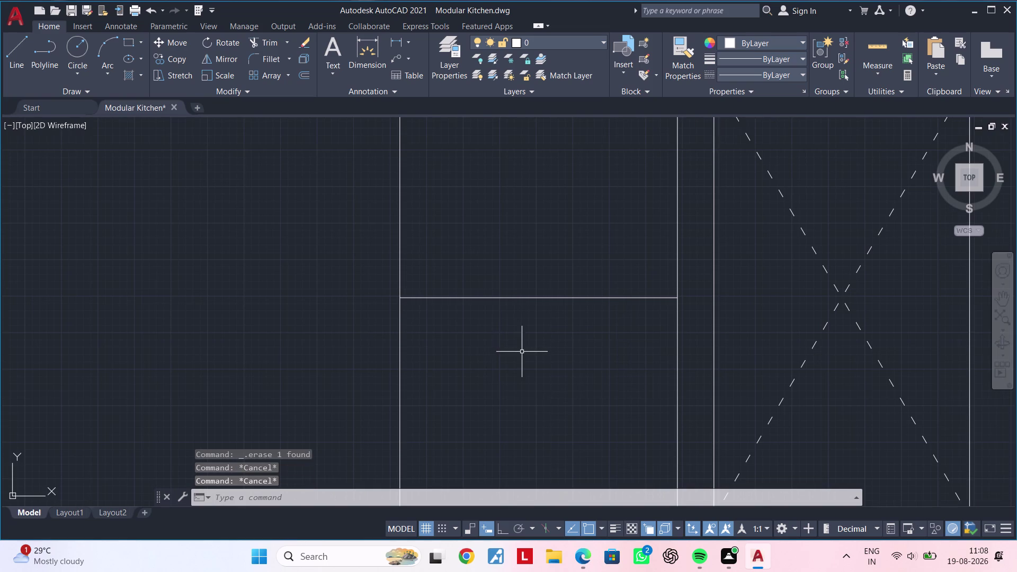
middle_drag(522, 352, 497, 371)
key(Escape)
key(Escape)
key(Escape)
key(Escape)
key(Escape)
key(Escape)
key(Escape)
key(Escape)
key(Escape)
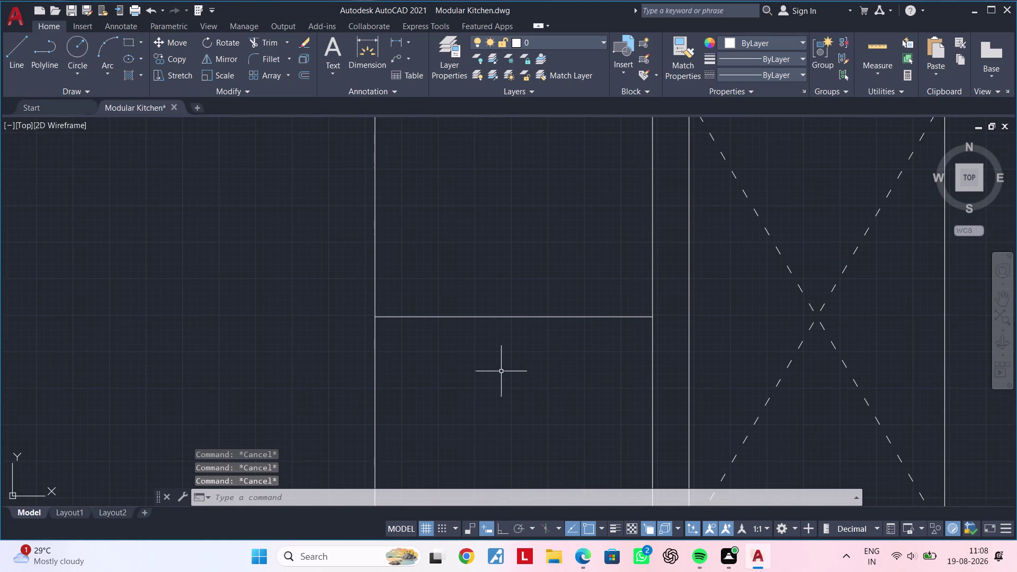
key(Escape)
key(Escape)
key(Escape)
key(Escape)
text(ex)
key(space)
drag(576, 343, 601, 289)
drag(619, 324, 621, 303)
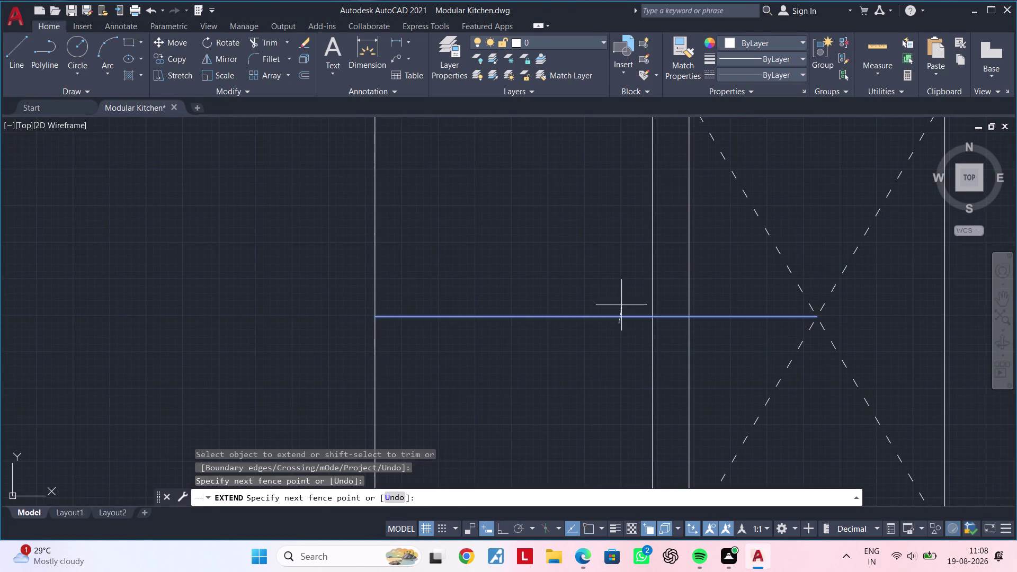
drag(621, 303, 621, 292)
drag(739, 335, 741, 302)
click(741, 301)
key(Escape)
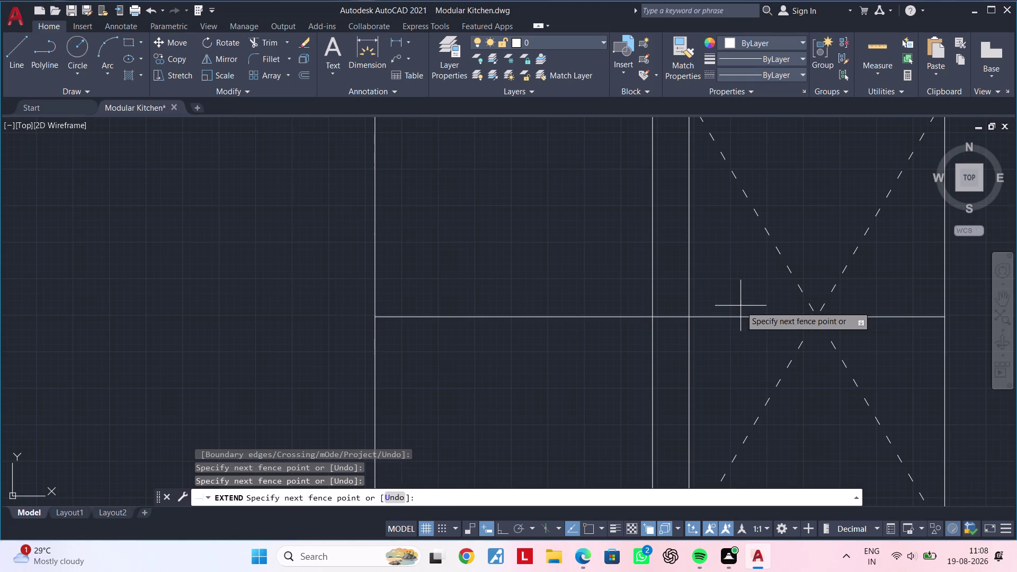
key(Escape)
Trim the shelf line out of the filler strip.
key(t)
key(r)
key(space)
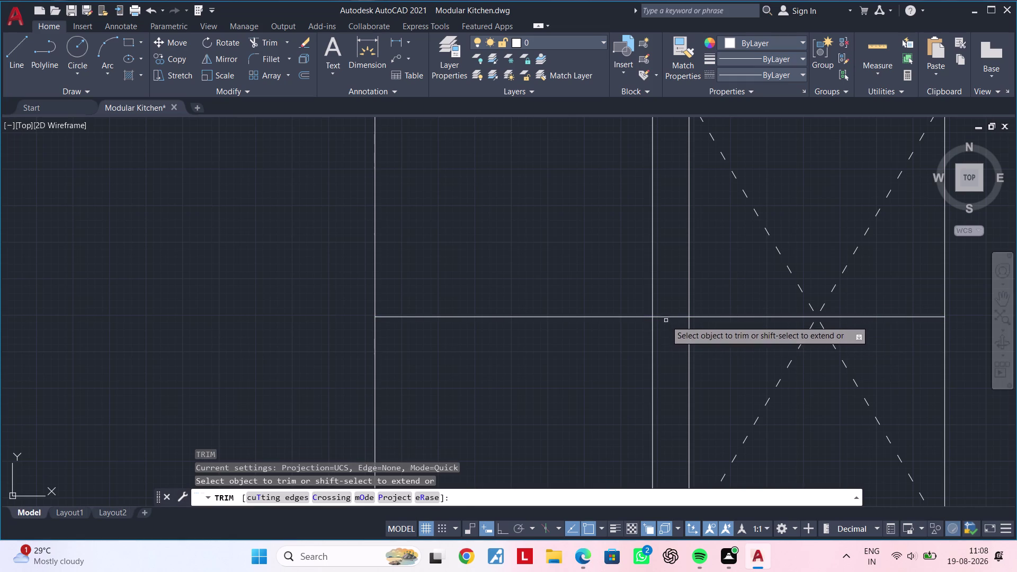
click(667, 315)
key(Escape)
key(Escape)
key(Escape)
key(Escape)
key(Escape)
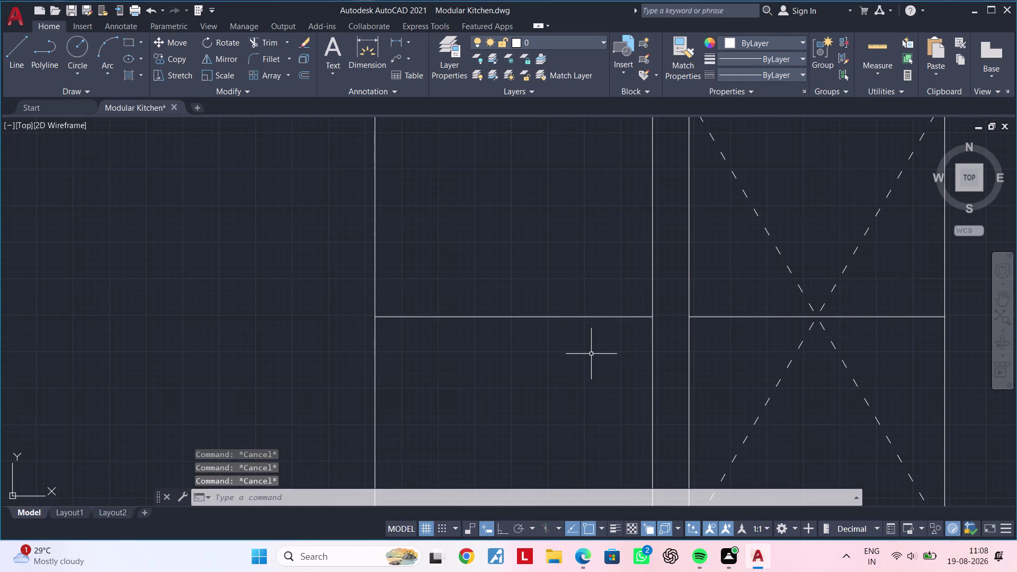
Offset the cabinet and tall-unit shelf lines 20 downward.
key(Escape)
key(Escape)
text(of 20)
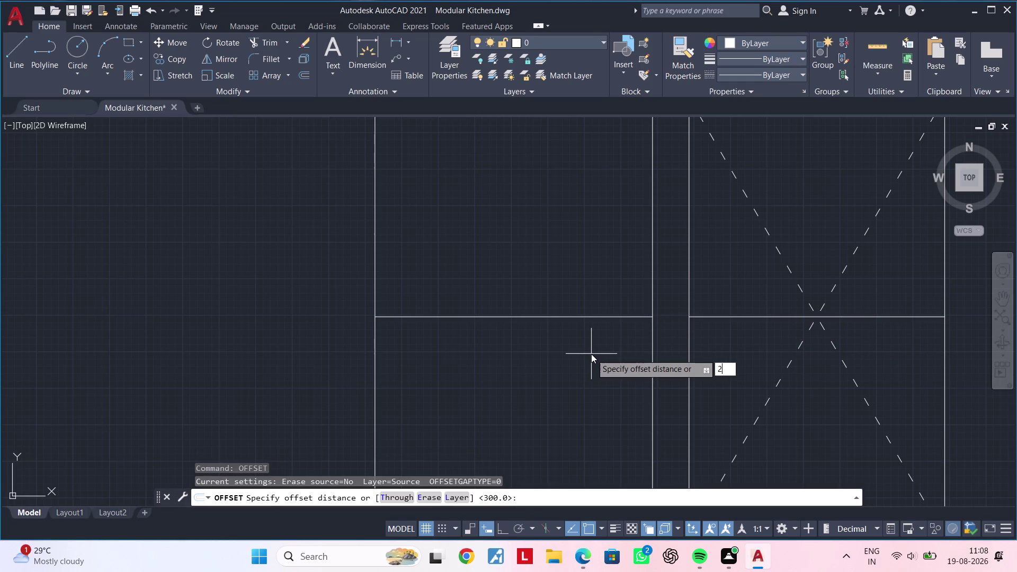
text(")
key(Return)
key(Escape)
key(Escape)
key(Escape)
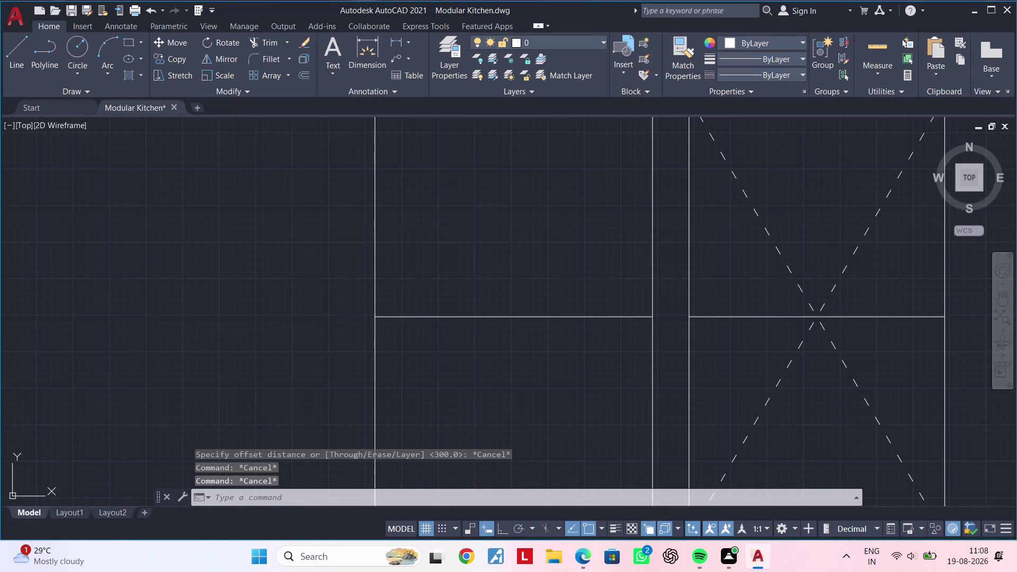
text(po)
key(Escape)
key(Escape)
text(of)
key(space)
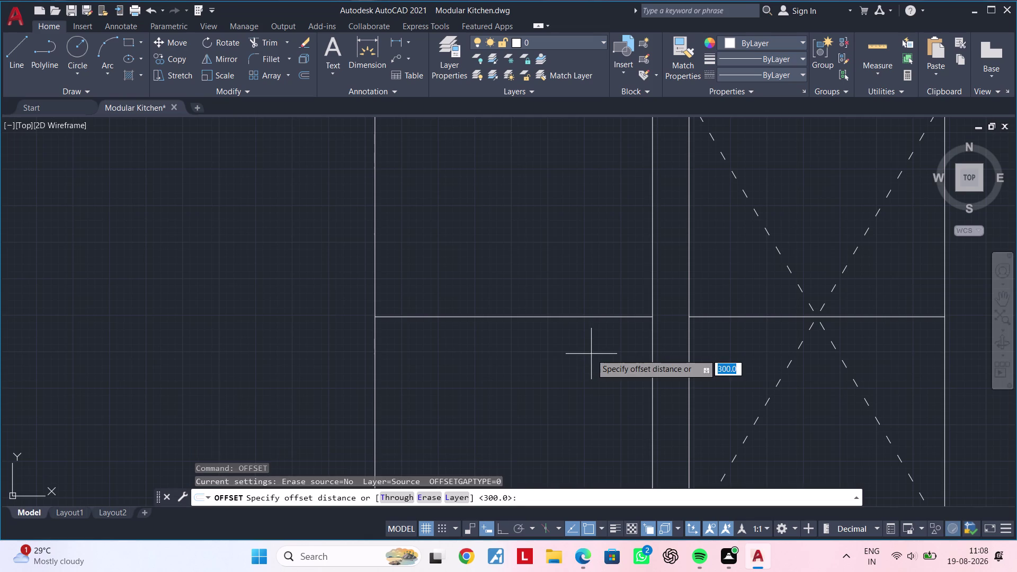
text(20)
key(Return)
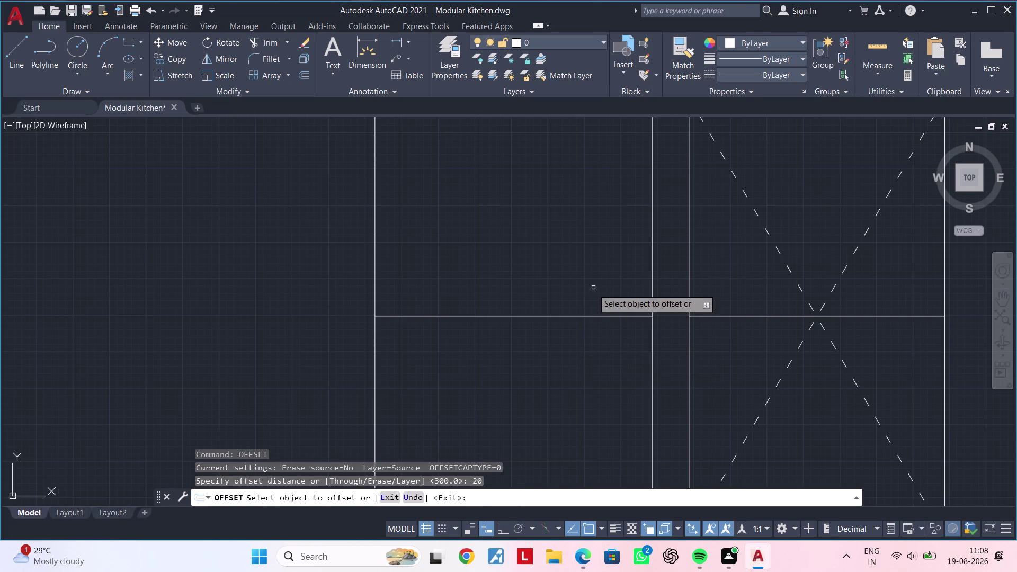
click(589, 315)
click(582, 343)
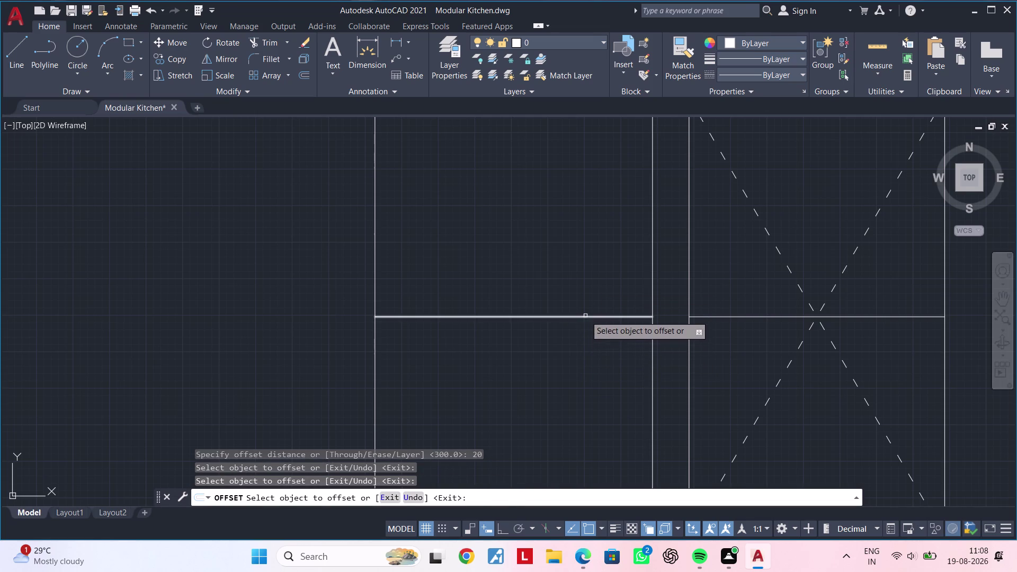
click(585, 316)
click(598, 366)
click(777, 316)
click(777, 342)
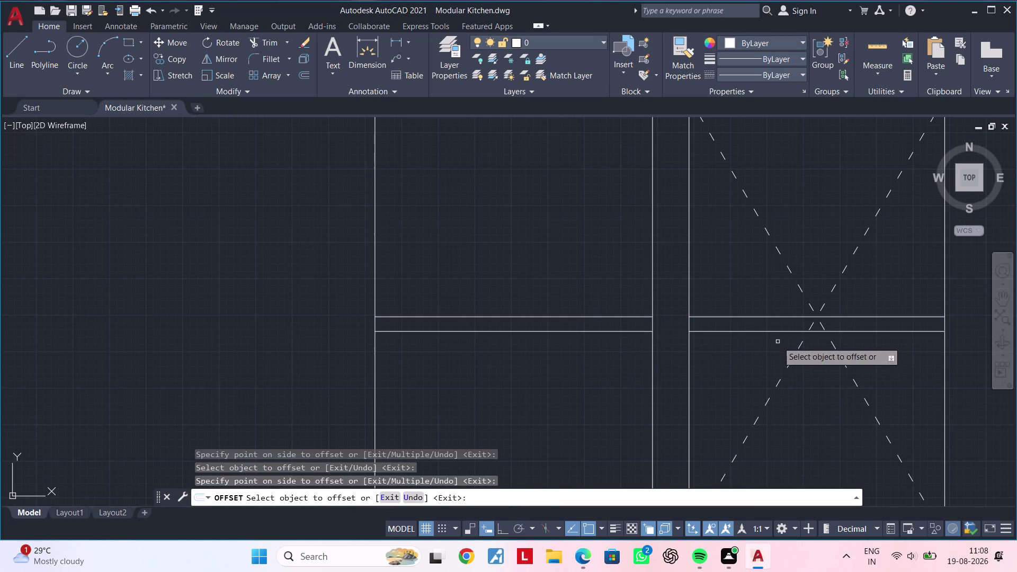
key(Escape)
key(Escape)
key(Escape)
key(Escape)
key(Escape)
Match the dashed X line's properties onto all the shelf lines.
text(ma)
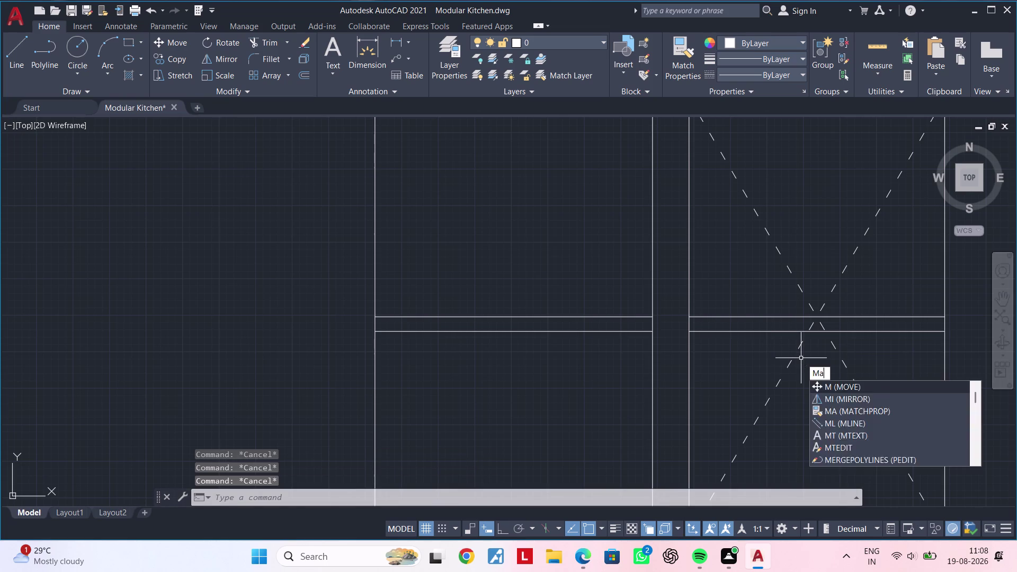
key(space)
click(849, 371)
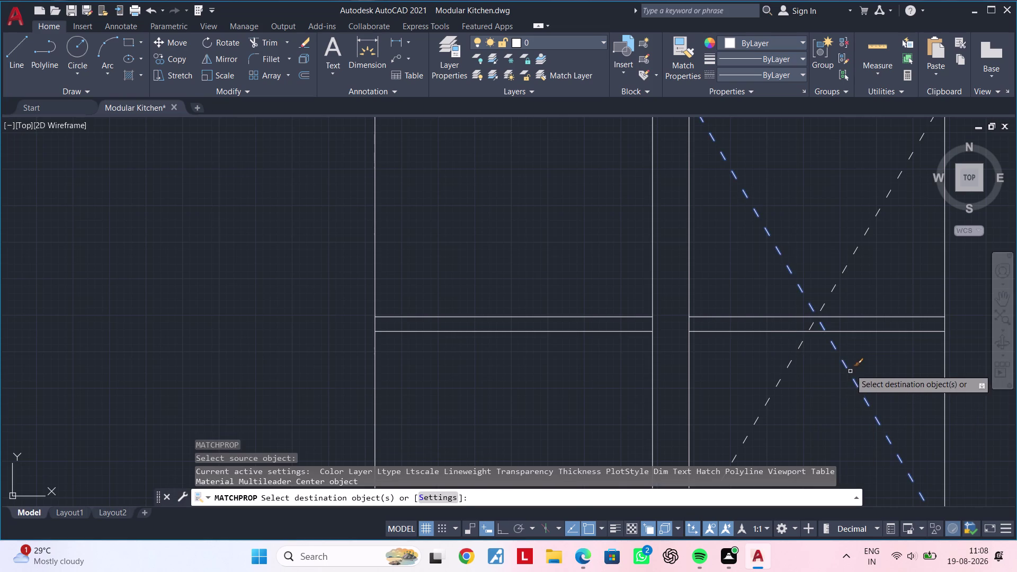
drag(874, 293, 879, 341)
click(883, 343)
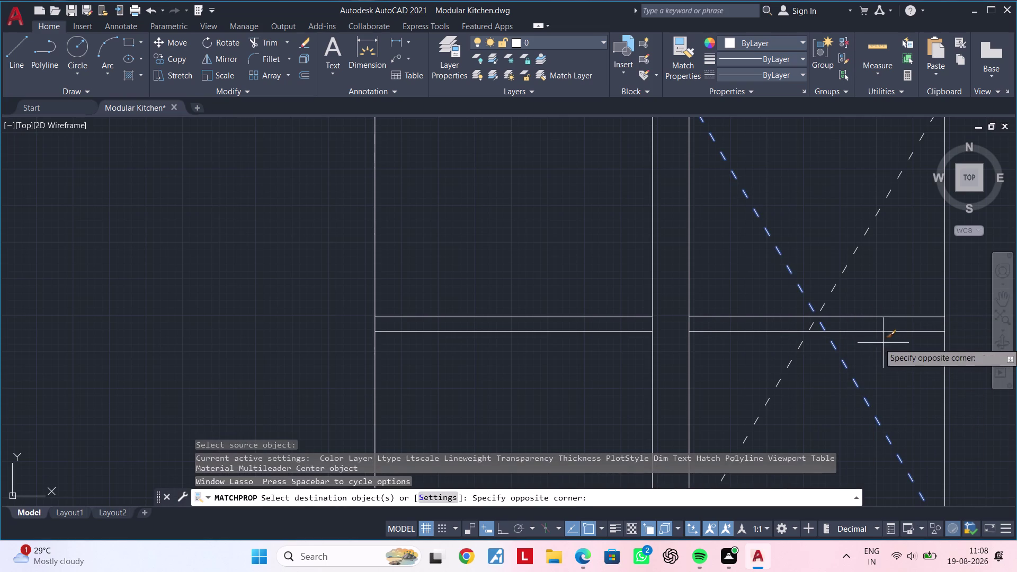
click(870, 309)
drag(597, 346, 596, 341)
click(552, 293)
scroll(down, 3)
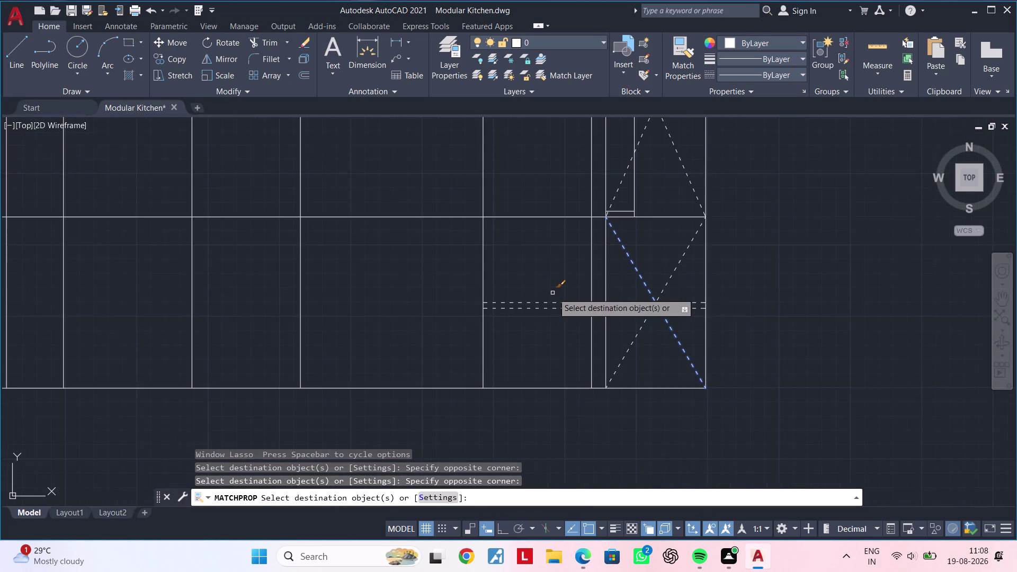
middle_drag(555, 296, 641, 342)
key(Escape)
key(Escape)
middle_drag(627, 309, 625, 333)
key(Escape)
key(Escape)
key(Escape)
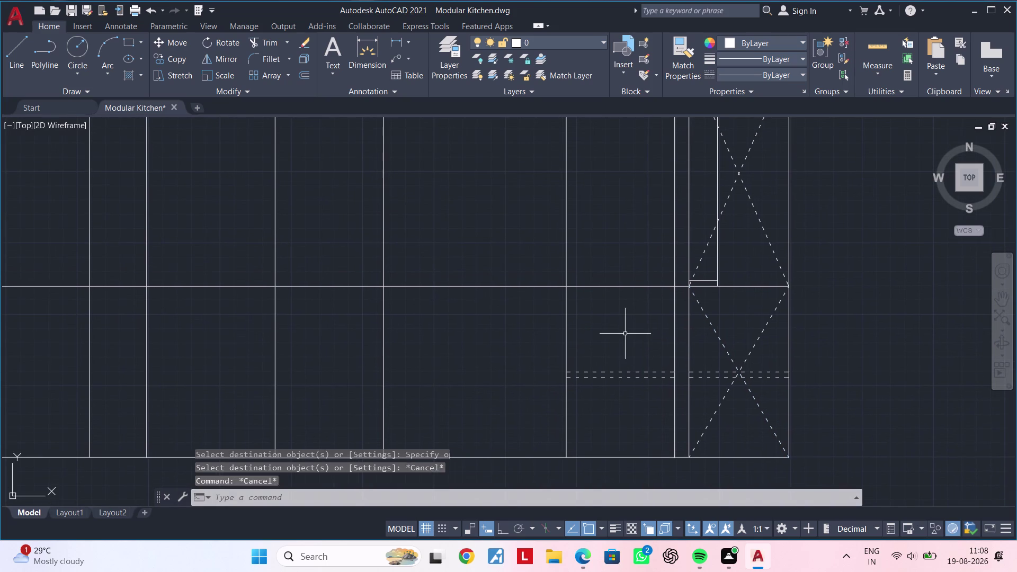
key(Escape)
key(Escape)
key(Escape)
Start a line at the cabinet's bottom corner, then cancel it.
key(l)
key(space)
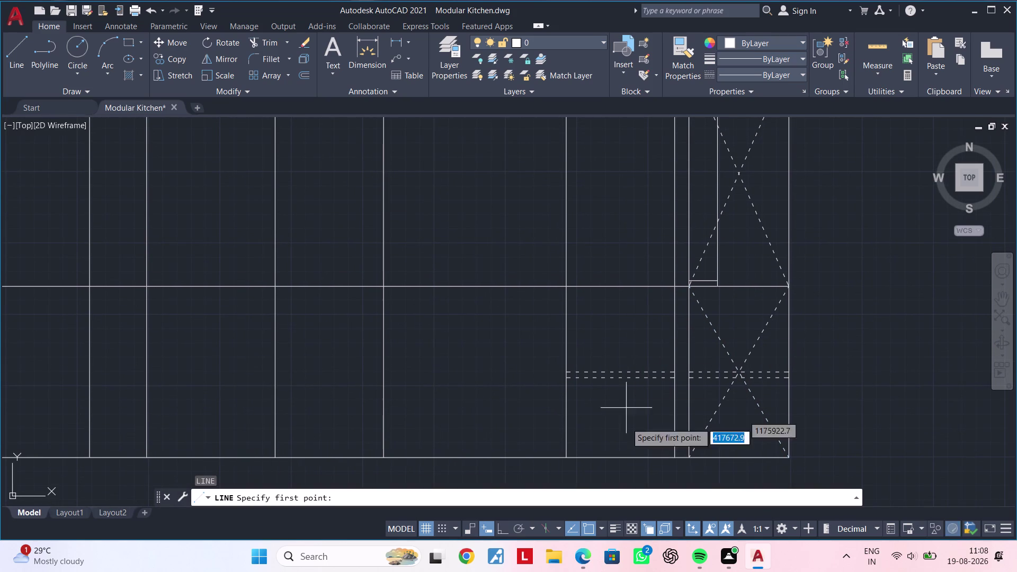
click(567, 456)
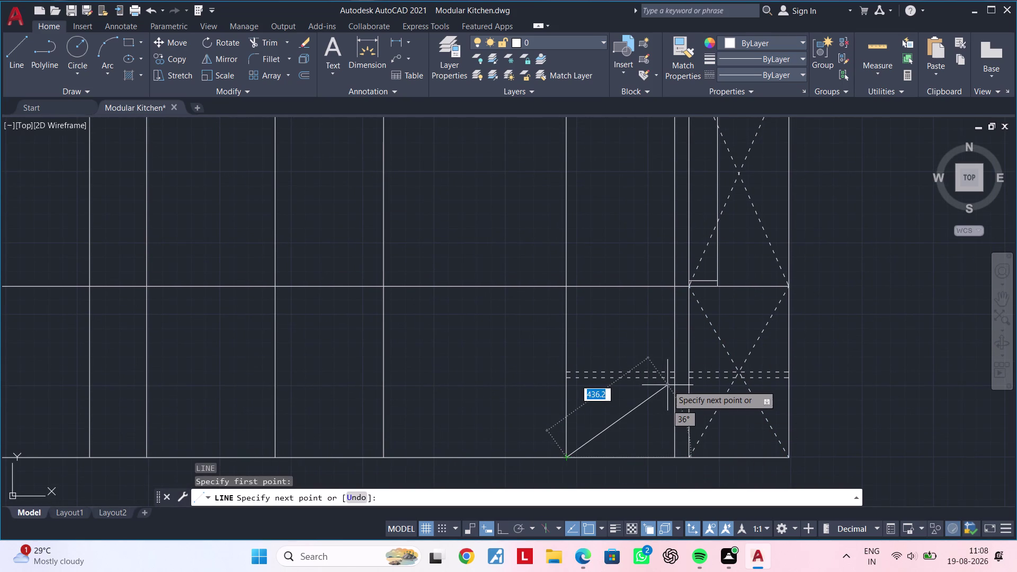
scroll(up, 3)
scroll(up, 3)
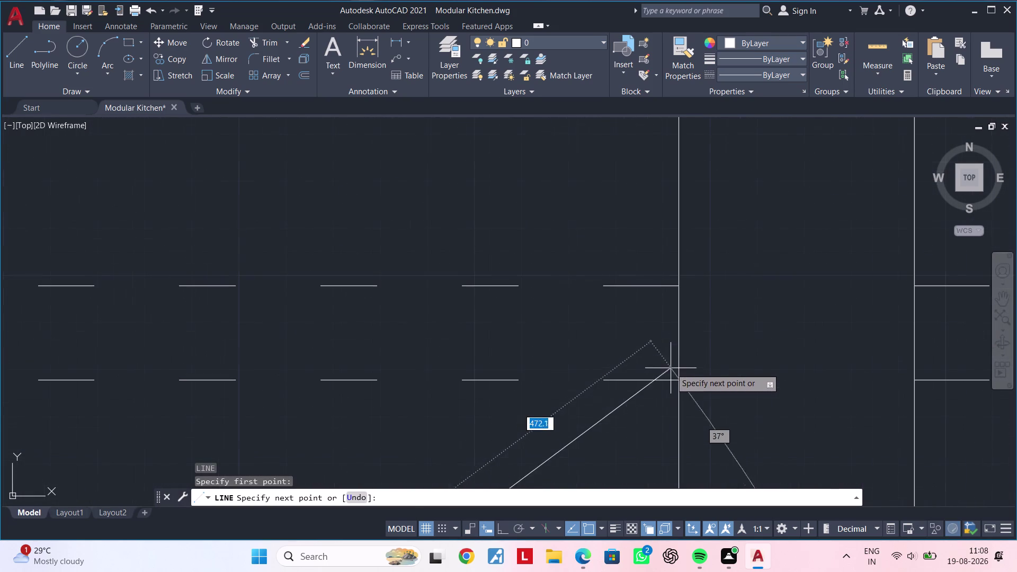
key(Escape)
key(Escape)
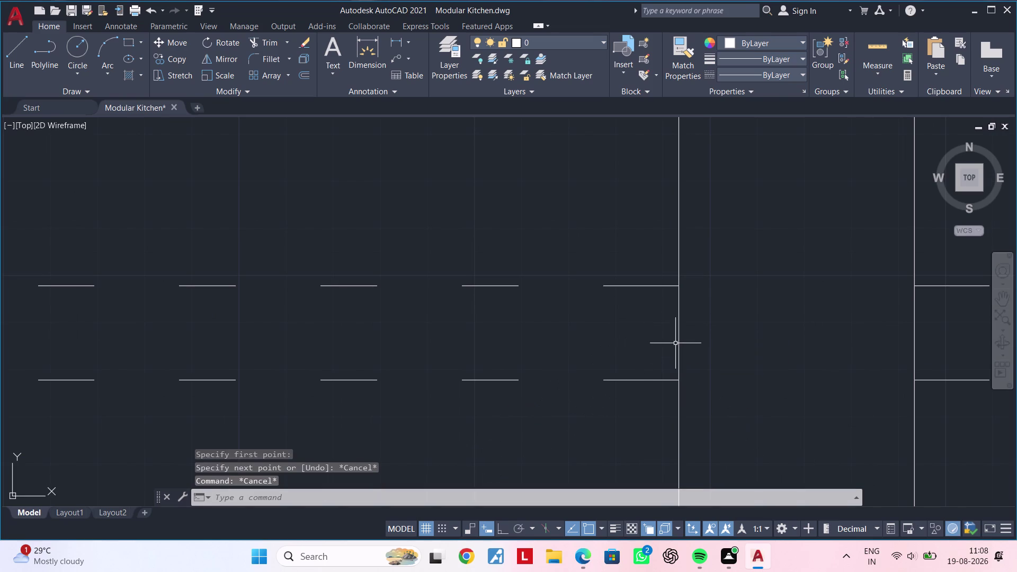
key(Escape)
Offset the dashed shelf line by 10 to make a parallel copy.
text(of 10)
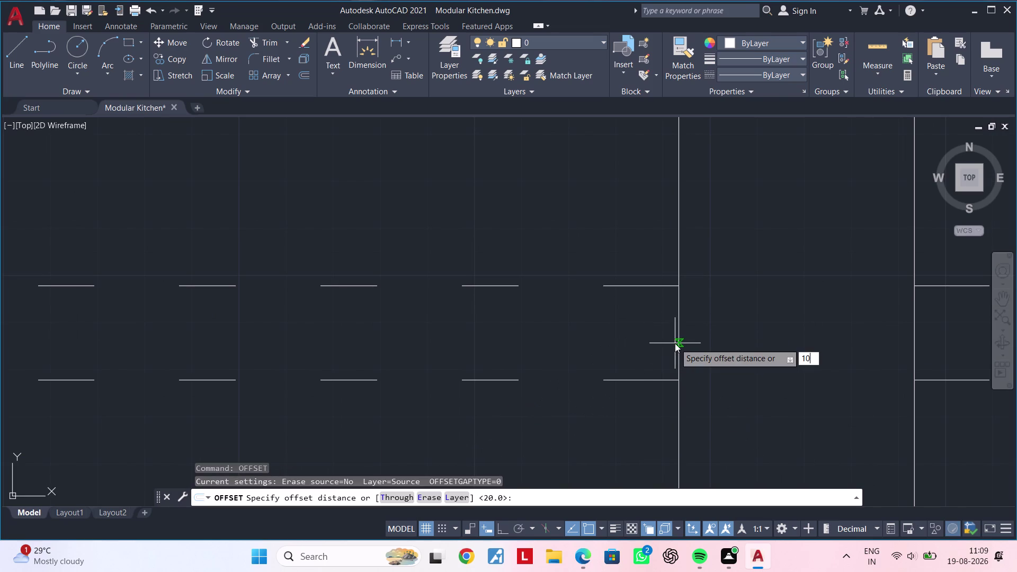
key(Return)
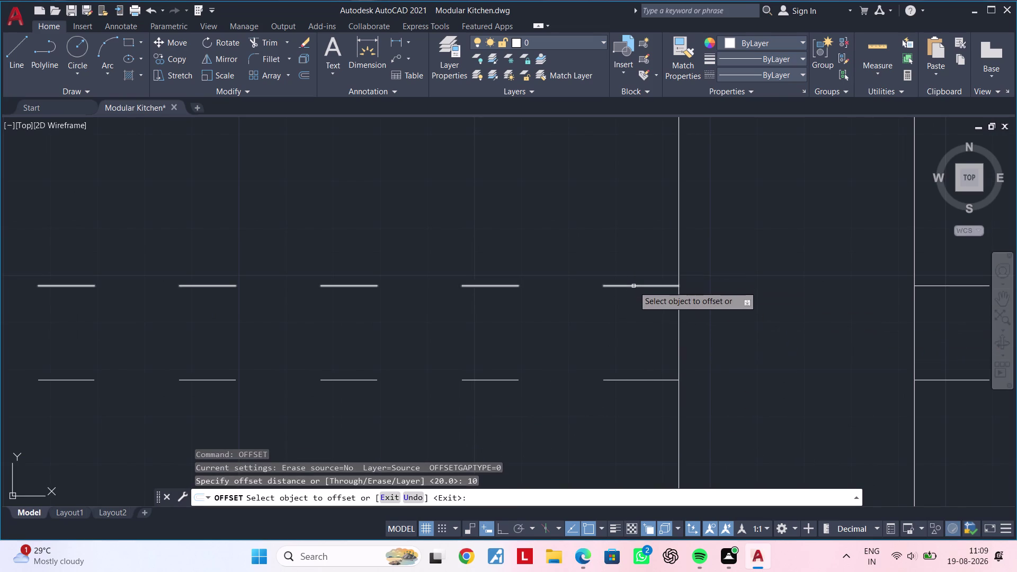
click(633, 286)
click(635, 311)
key(Escape)
scroll(down, 3)
middle_drag(644, 367, 654, 312)
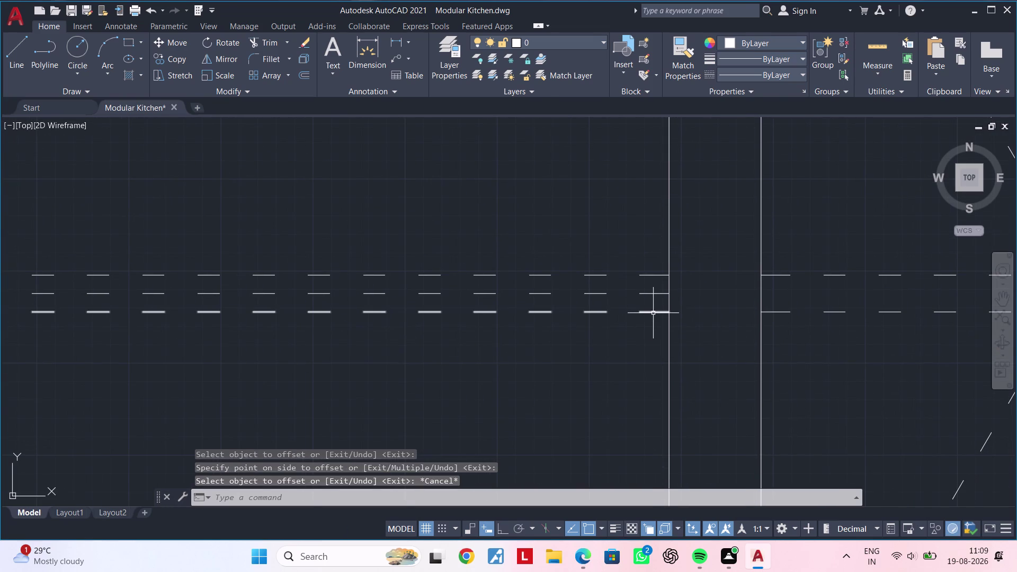
Draw the first swing line from the cabinet's bottom corner to the shelf line's end.
text(l)
key(space)
scroll(down, 3)
middle_drag(596, 376, 714, 272)
middle_drag(625, 362, 625, 296)
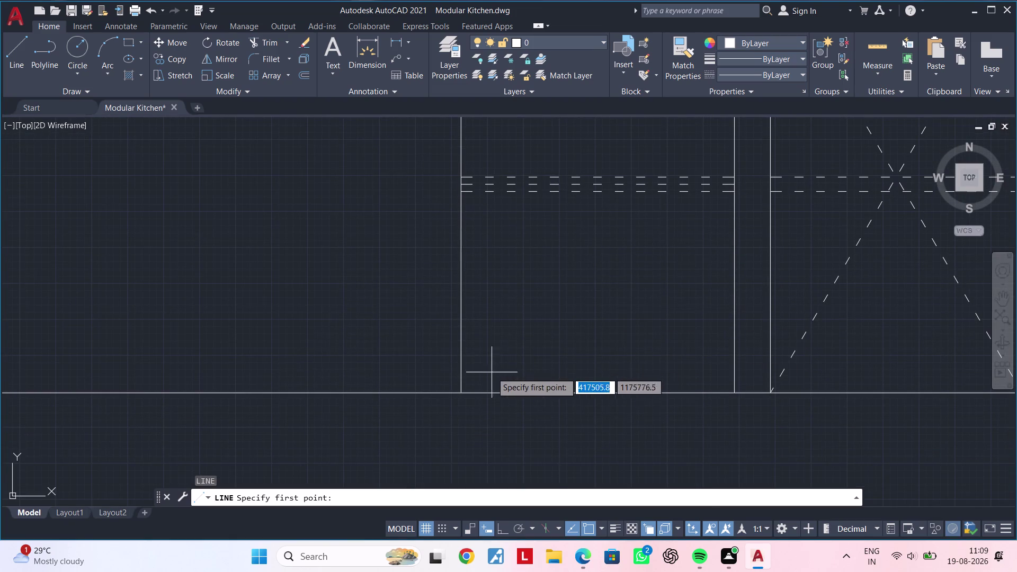
click(464, 390)
middle_drag(670, 271, 591, 349)
scroll(up, 3)
middle_drag(658, 244, 624, 314)
scroll(up, 3)
click(689, 220)
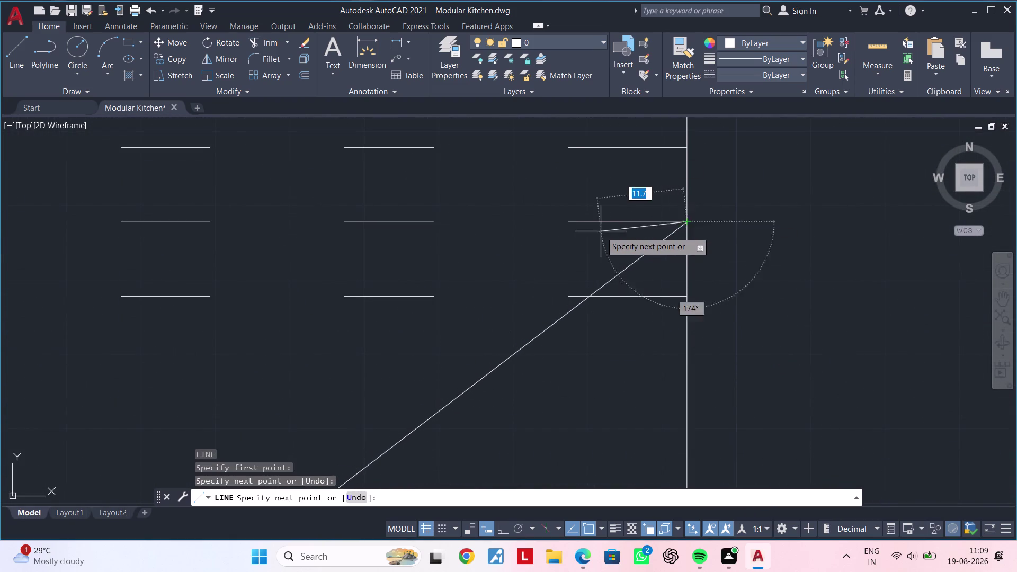
Continue the line to the cabinet's top corner, completing the sideways V.
scroll(down, 3)
scroll(down, 3)
middle_drag(575, 221, 684, 392)
scroll(down, 3)
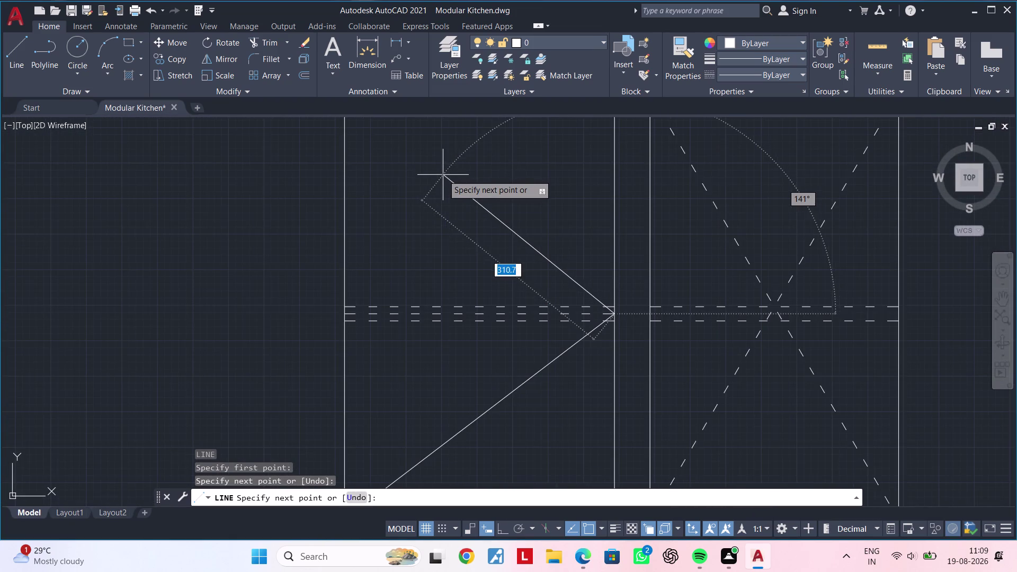
scroll(down, 3)
middle_drag(443, 175, 521, 289)
scroll(up, 3)
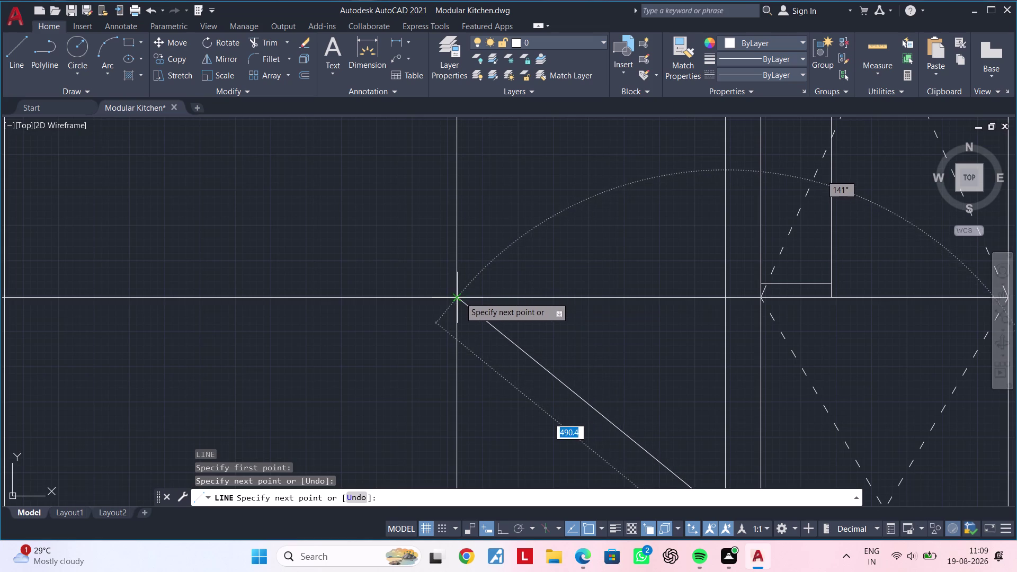
click(458, 297)
scroll(down, 3)
middle_drag(521, 313, 511, 240)
key(Escape)
key(Escape)
Delete the extra dashed shelf line and view the whole cabinet.
scroll(up, 3)
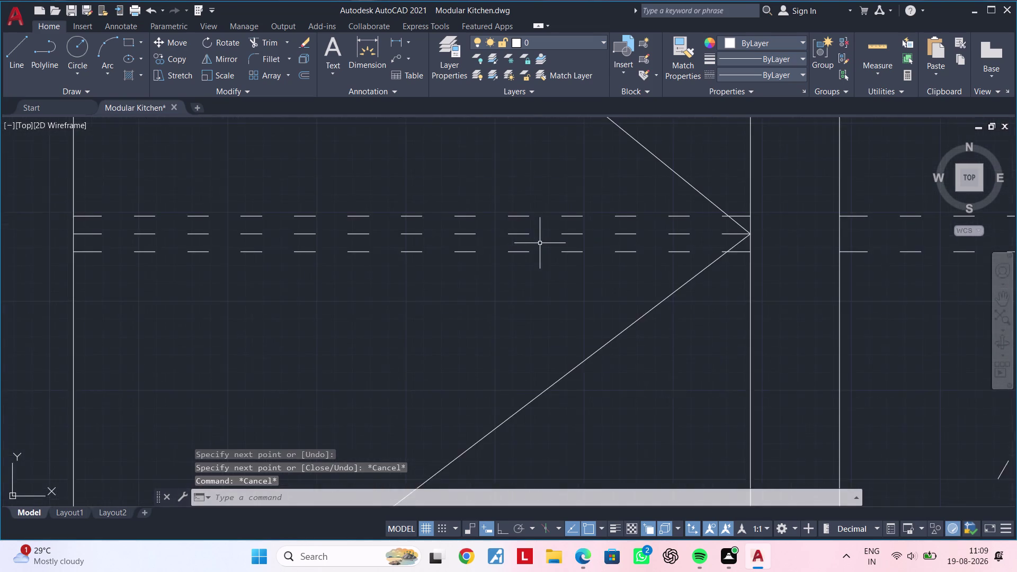
middle_drag(542, 247, 515, 283)
click(547, 268)
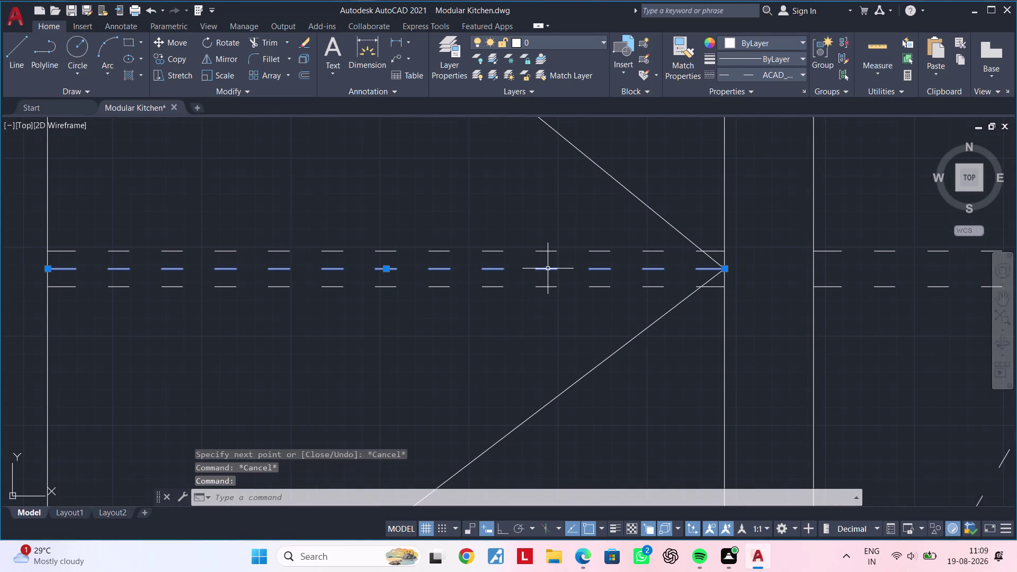
key(Delete)
scroll(down, 3)
middle_drag(589, 288, 601, 368)
middle_drag(609, 264, 592, 326)
middle_drag(584, 323, 575, 348)
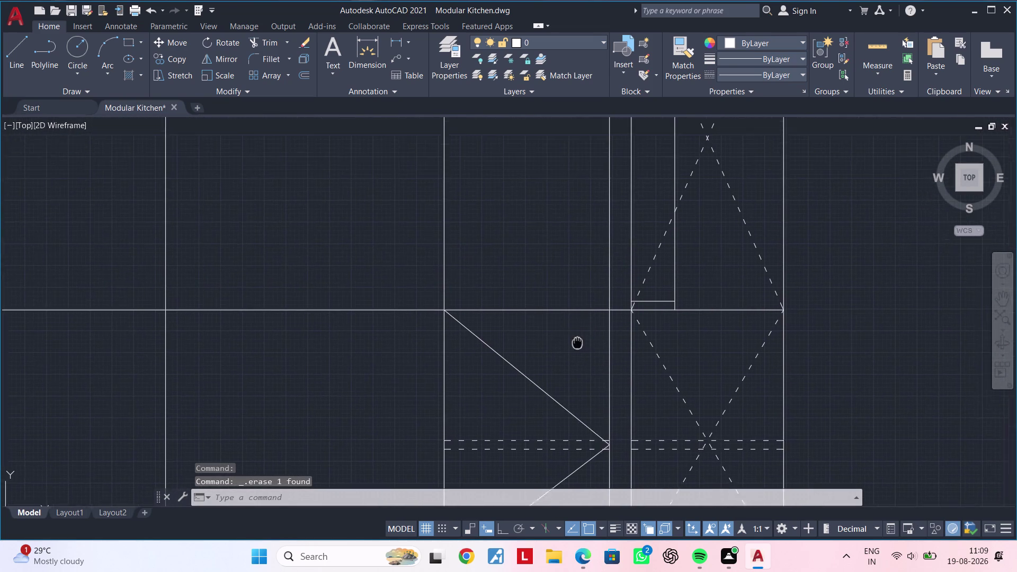
middle_drag(576, 348, 574, 358)
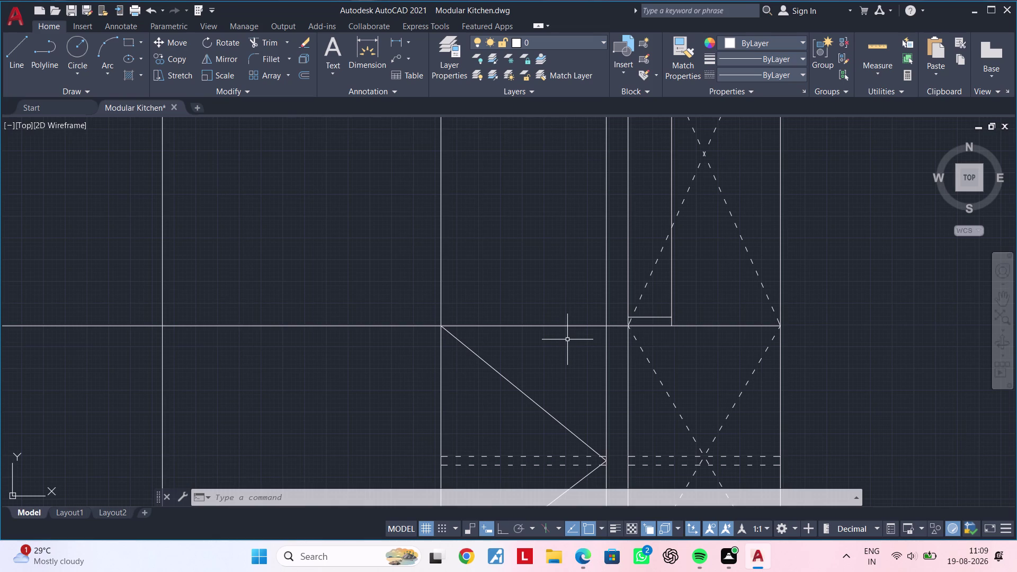
Offset the middle horizontal cabinet line 375 upward across the grid.
key(Escape)
key(Escape)
key(Escape)
scroll(down, 3)
middle_drag(563, 319, 588, 353)
key(Escape)
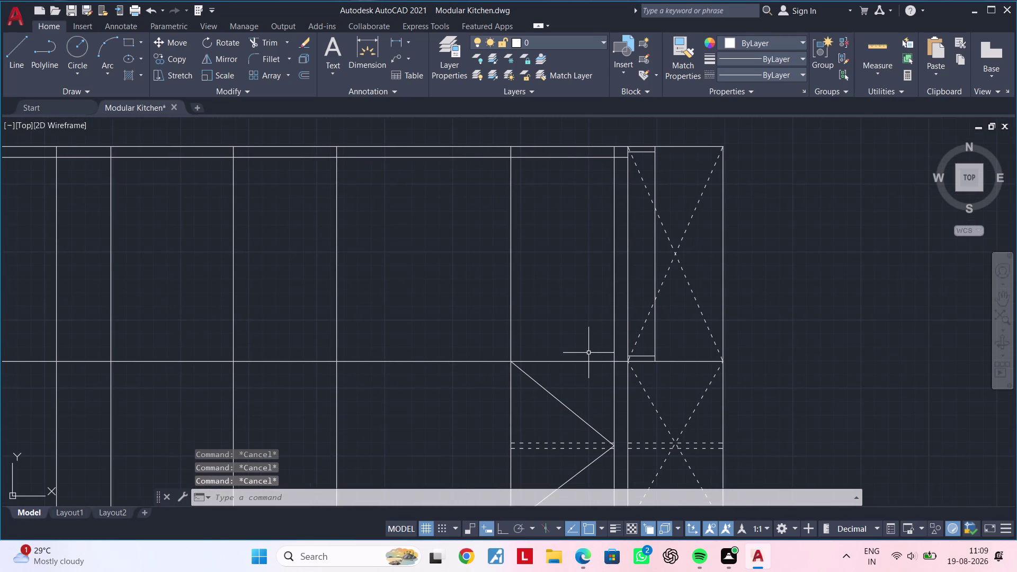
key(Escape)
text(of)
key(space)
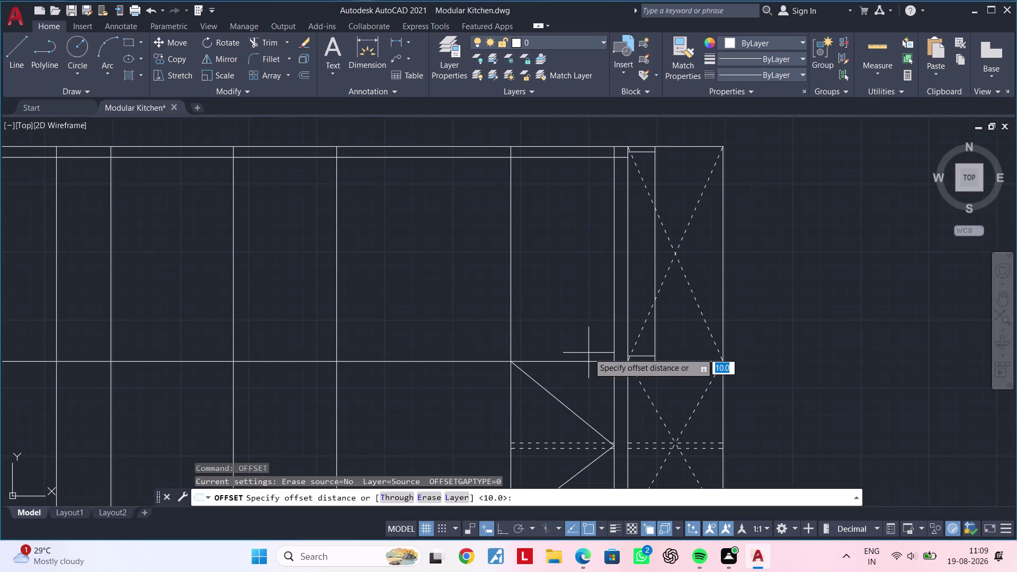
text(375)
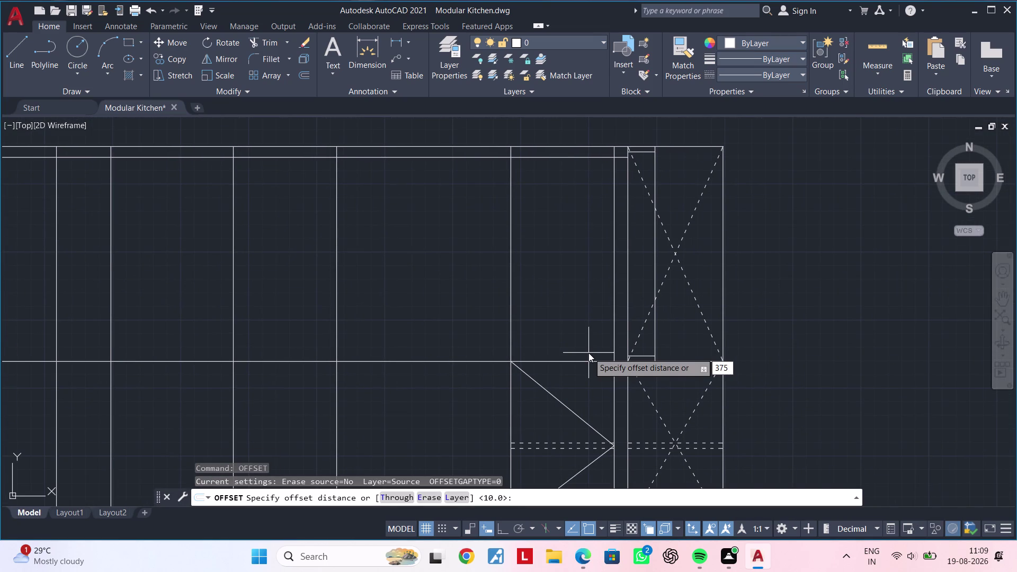
key(Return)
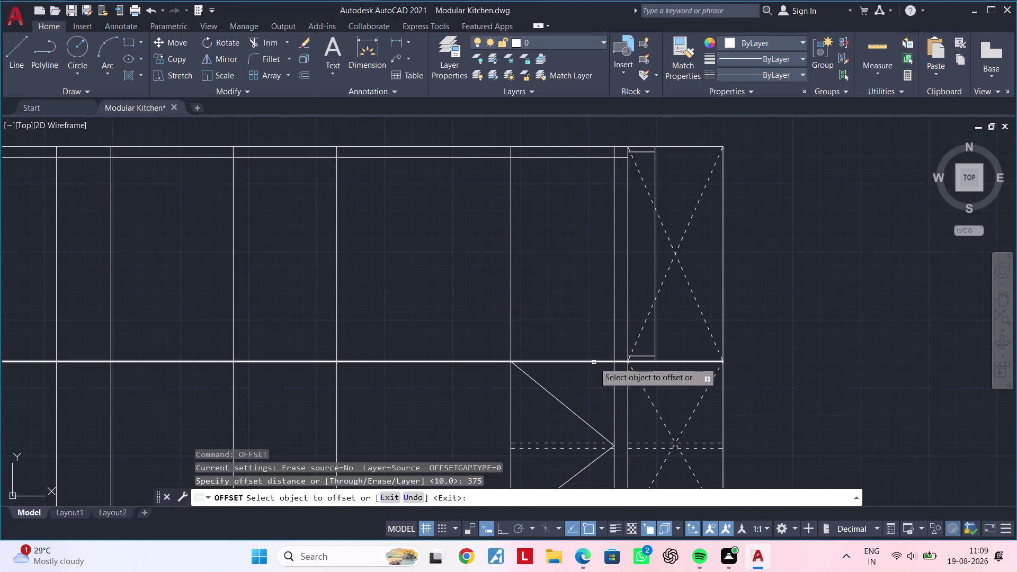
click(594, 362)
click(586, 309)
key(Escape)
key(Escape)
key(Escape)
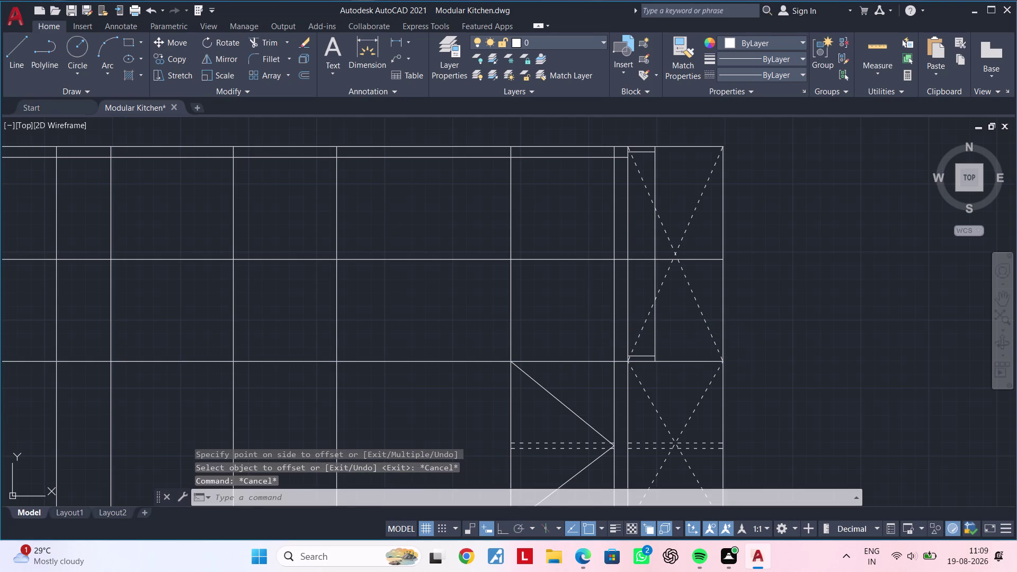
Draw swing lines from the lower corner to the new horizontal line, then the top corner.
text(l)
key(space)
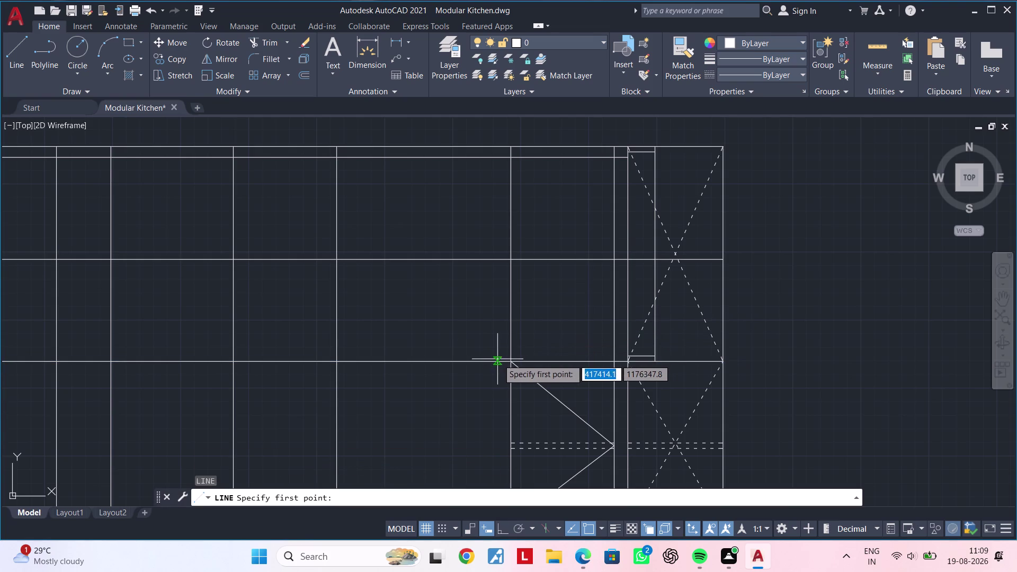
click(509, 359)
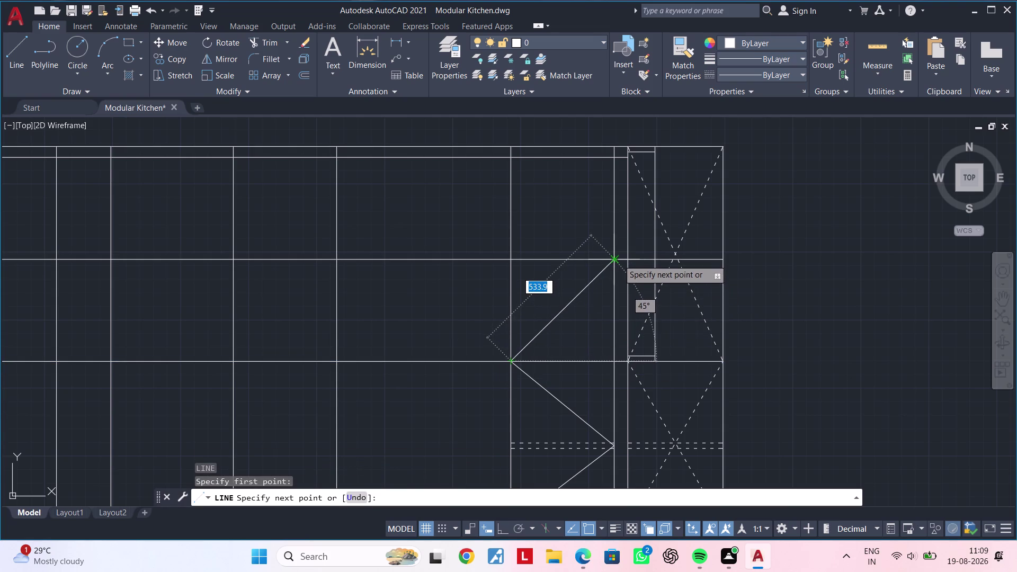
scroll(up, 3)
click(610, 258)
middle_drag(533, 213, 606, 346)
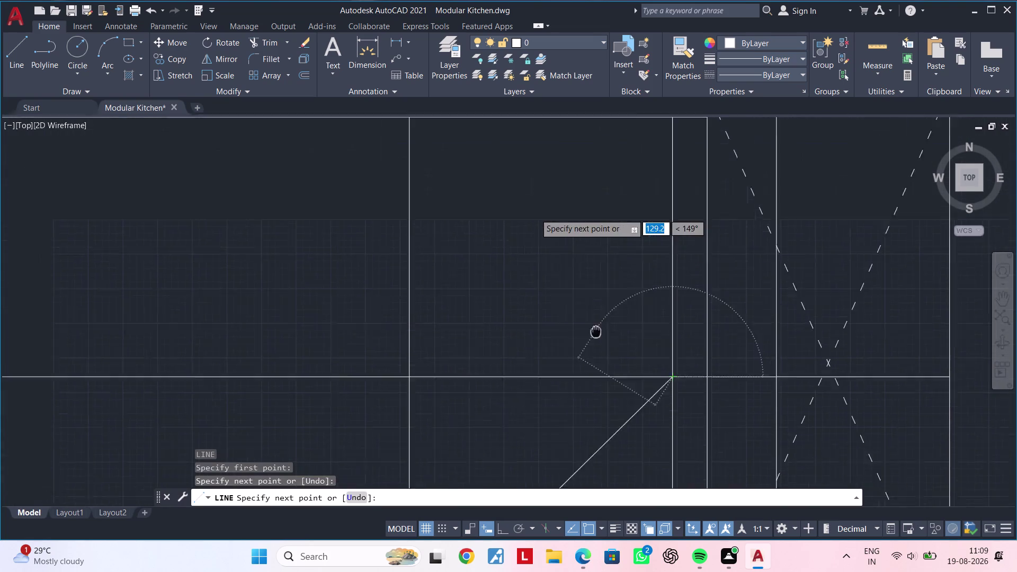
middle_drag(606, 346, 612, 353)
scroll(down, 3)
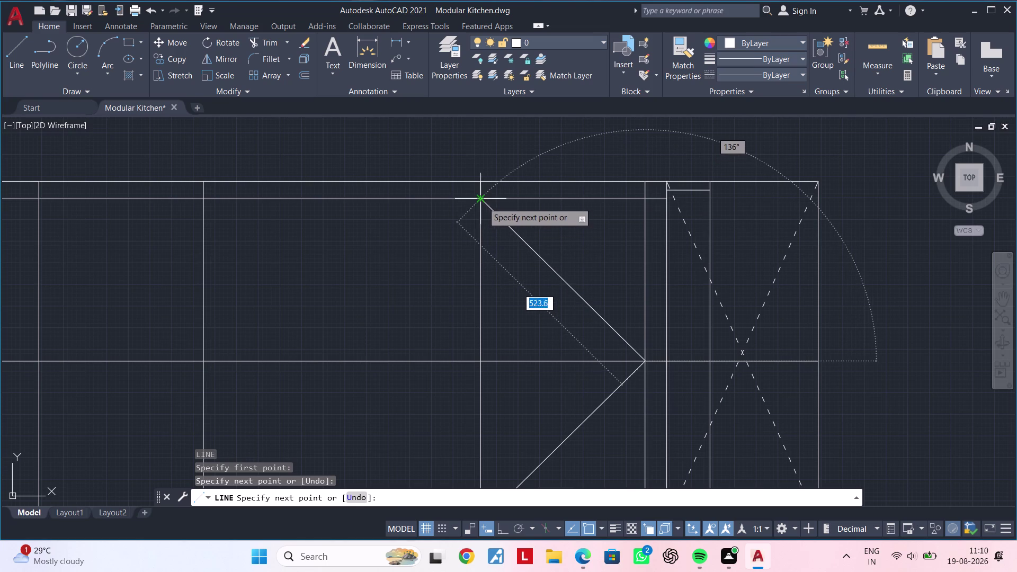
click(477, 200)
key(Escape)
key(Escape)
Delete the stray unwanted line near the door swings.
middle_drag(559, 280, 565, 246)
key(Escape)
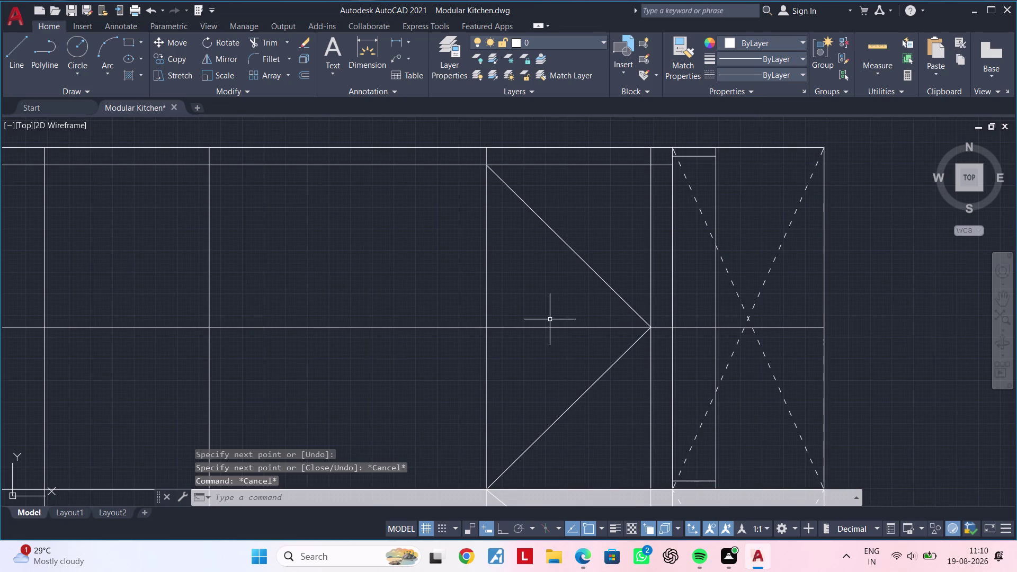
click(549, 326)
key(Delete)
scroll(down, 3)
middle_drag(555, 335, 555, 298)
key(Escape)
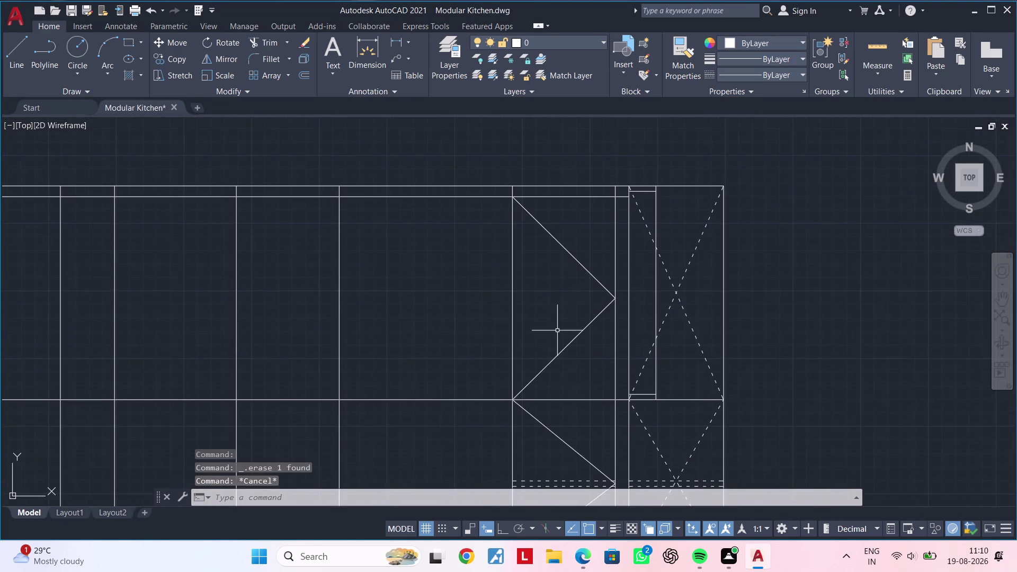
middle_drag(556, 332, 562, 305)
key(Escape)
Select the lower and upper door swing lines.
click(568, 395)
click(555, 415)
middle_drag(566, 393, 571, 372)
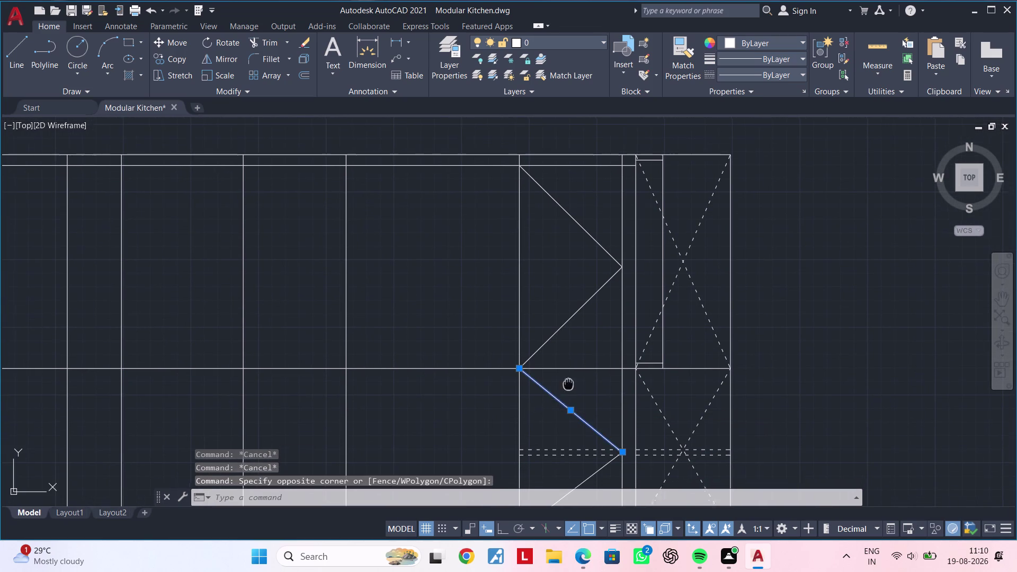
middle_drag(571, 372, 575, 338)
click(593, 438)
click(574, 427)
middle_drag(574, 423, 587, 476)
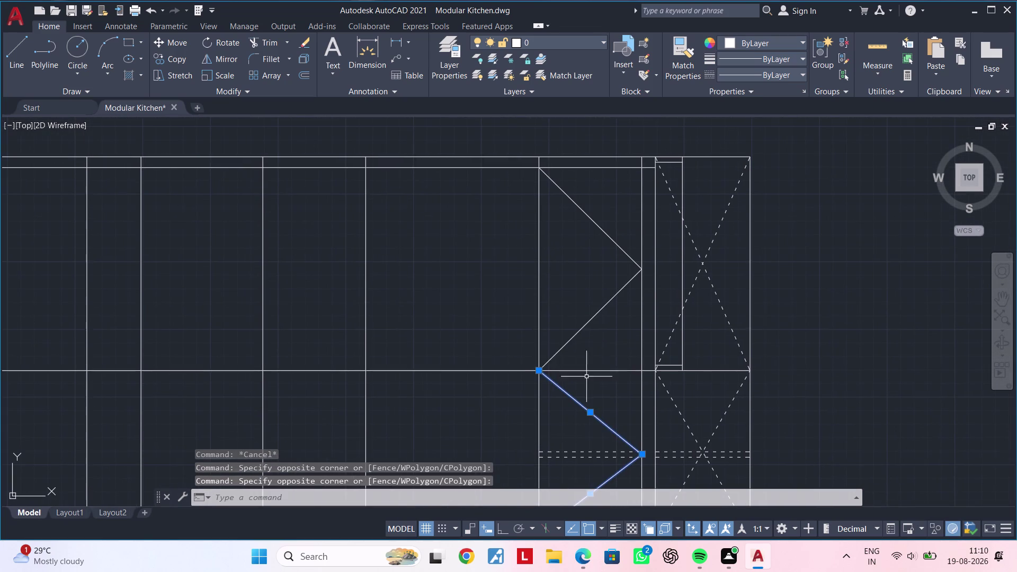
click(588, 344)
click(575, 313)
click(603, 221)
click(596, 240)
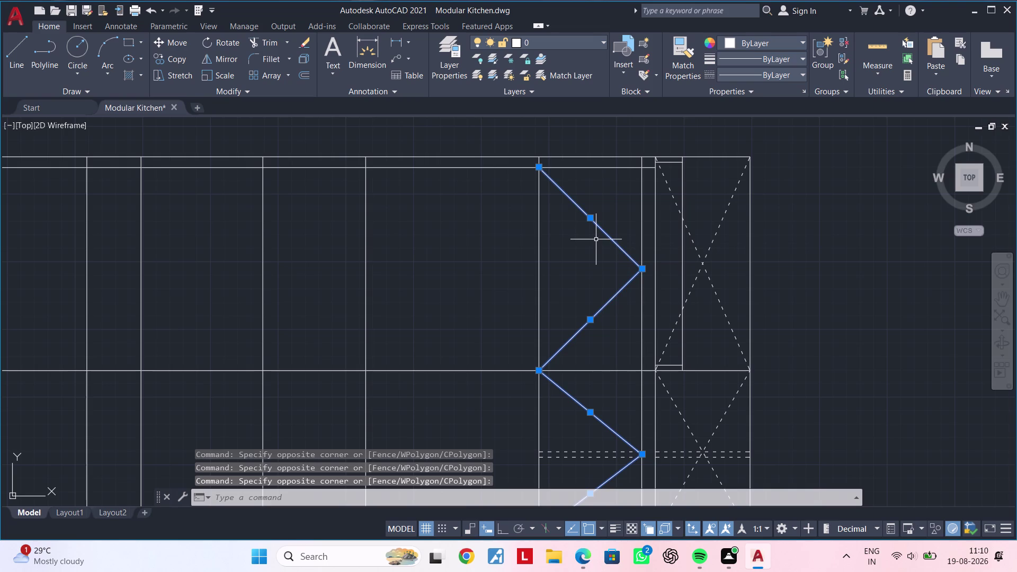
Use MA to copy the tall unit's dashed X properties onto the four swing lines.
key(m)
key(a)
key(space)
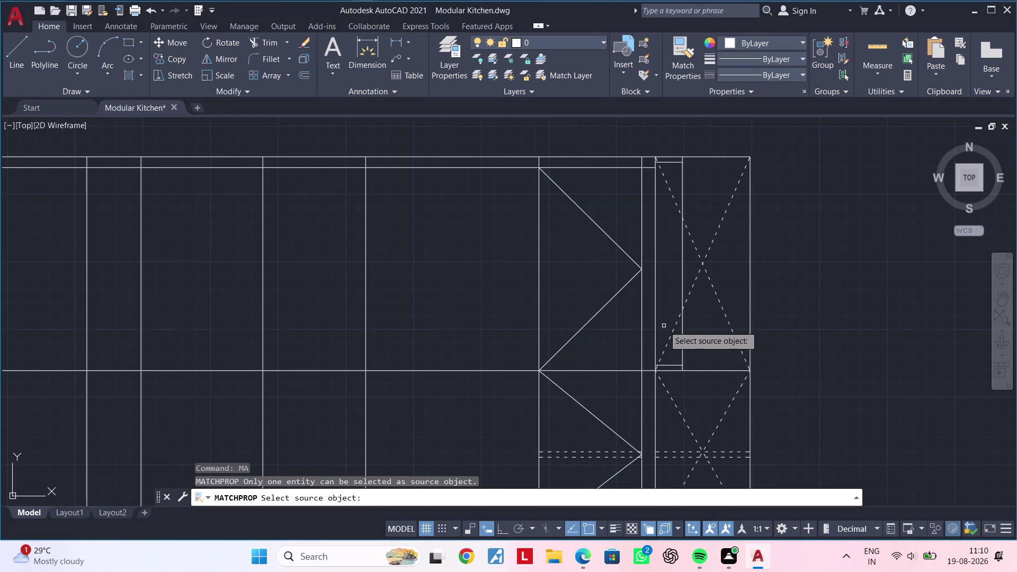
click(671, 334)
click(614, 235)
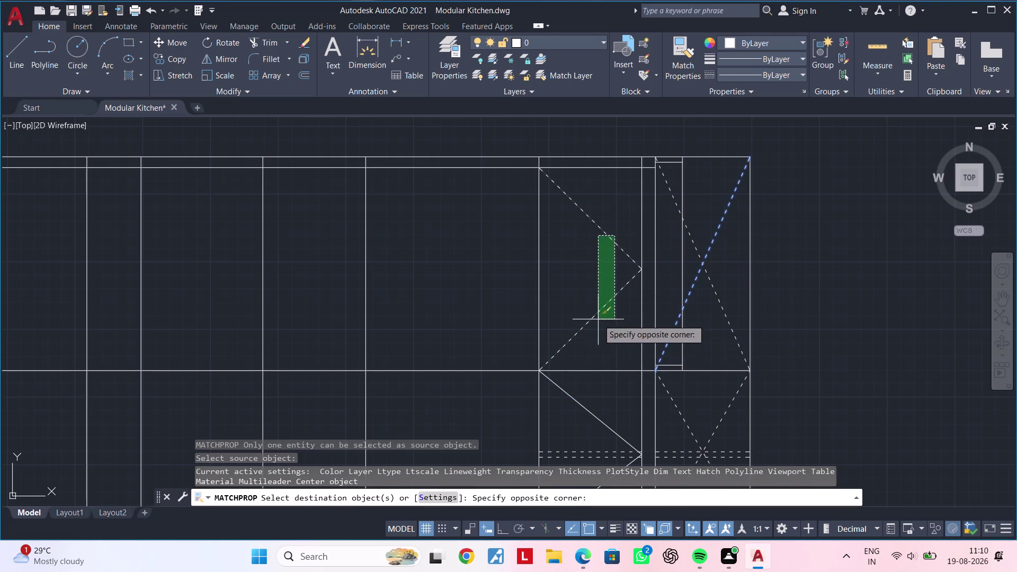
click(597, 320)
middle_drag(605, 344, 624, 242)
click(609, 306)
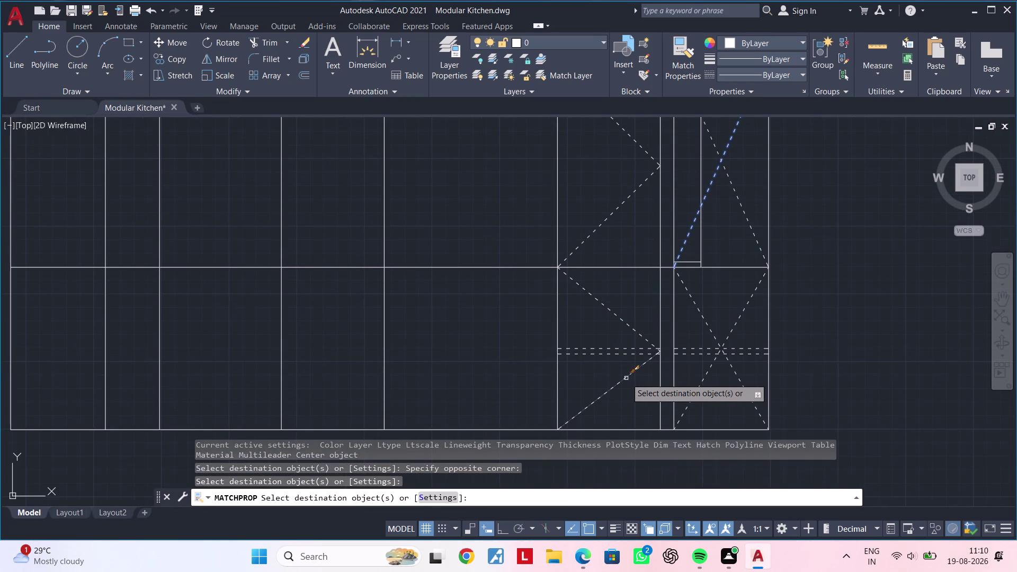
click(626, 379)
scroll(down, 3)
middle_drag(615, 354, 616, 403)
key(Escape)
key(Escape)
Pan across the kitchen plan to review the dashed door swings.
scroll(up, 3)
scroll(up, 3)
middle_drag(611, 360, 613, 360)
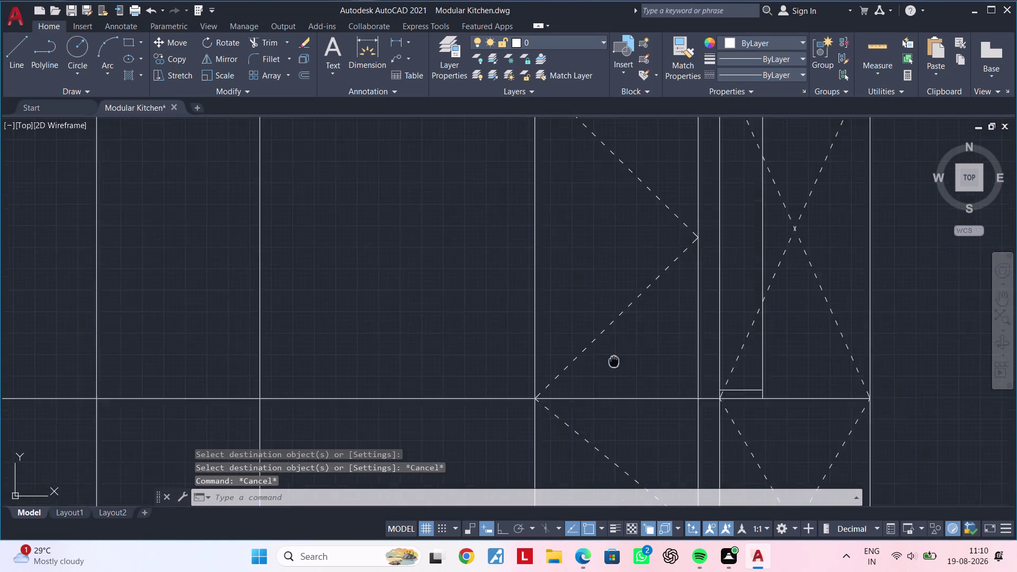
middle_drag(614, 360, 675, 365)
key(Escape)
key(Escape)
scroll(down, 3)
middle_drag(510, 301, 600, 333)
key(Escape)
key(Escape)
key(Escape)
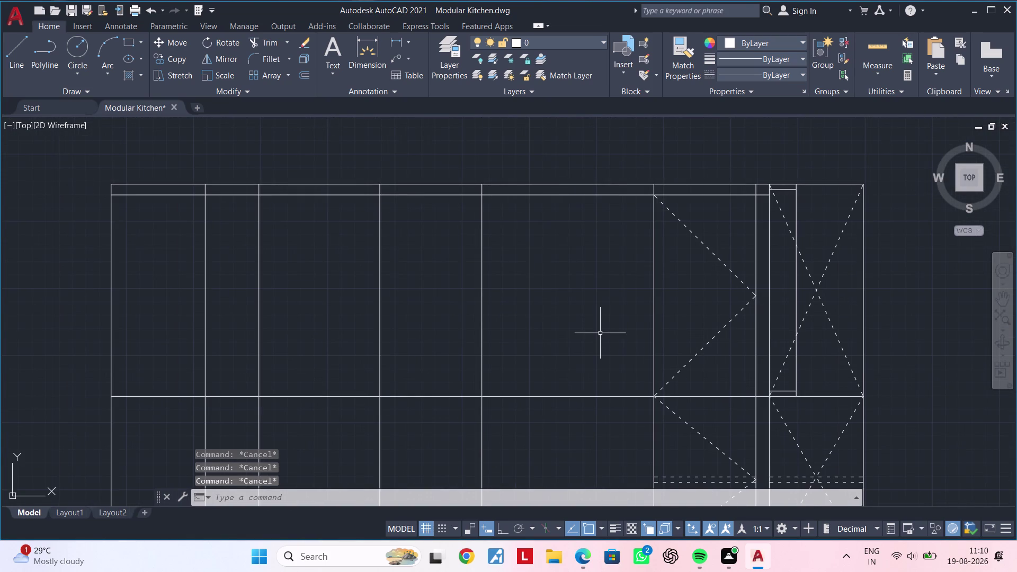
key(Escape)
key(Escape)
key(Escape)
key(Escape)
middle_drag(605, 336, 607, 198)
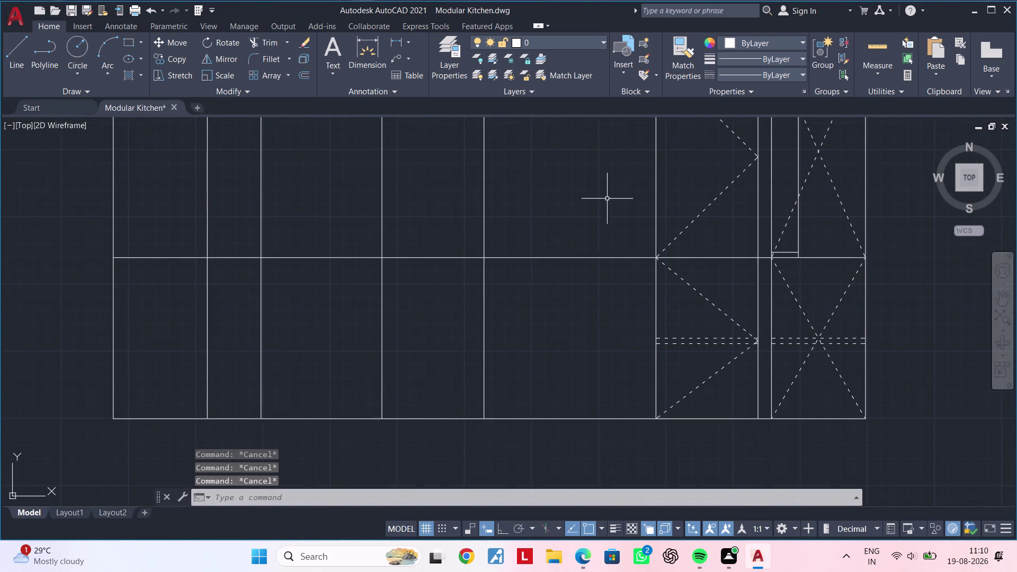
middle_drag(614, 315, 616, 255)
key(Escape)
key(Escape)
key(Escape)
Abandon a first trim attempt and reposition the view on the shelf lines area.
key(t)
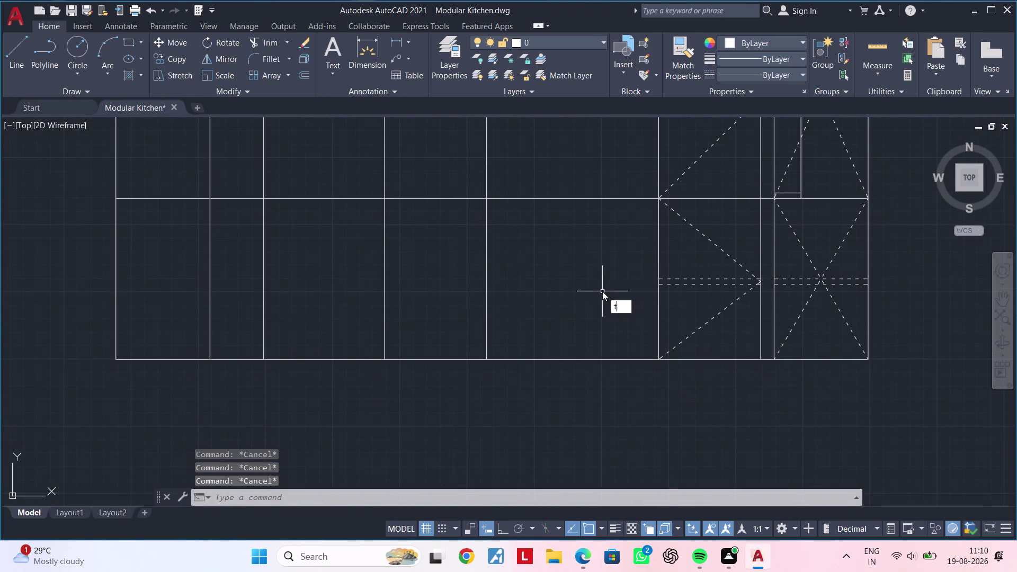
text(r)
key(space)
drag(601, 344, 602, 381)
middle_drag(577, 313, 643, 367)
scroll(down, 3)
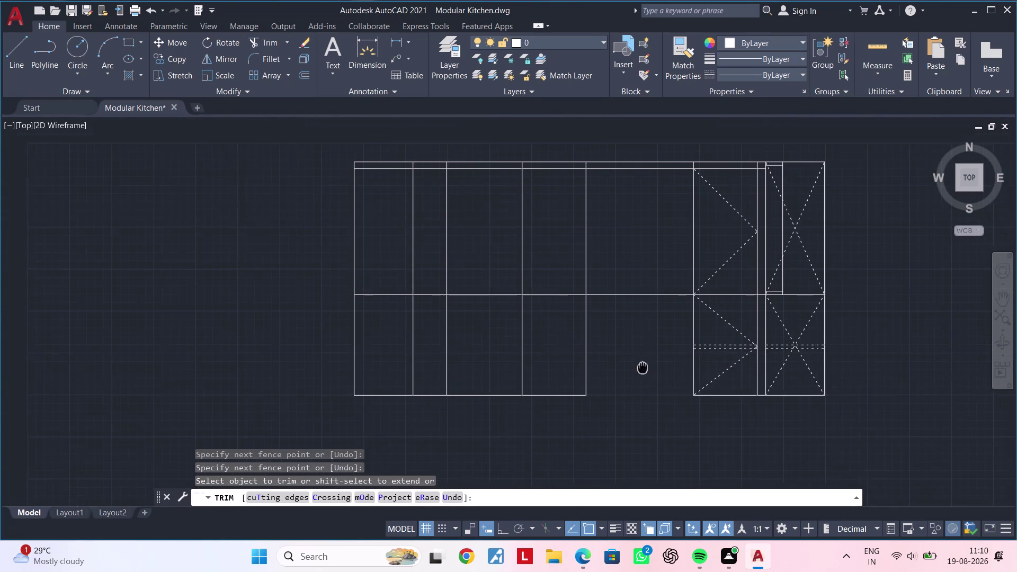
middle_drag(643, 367, 645, 368)
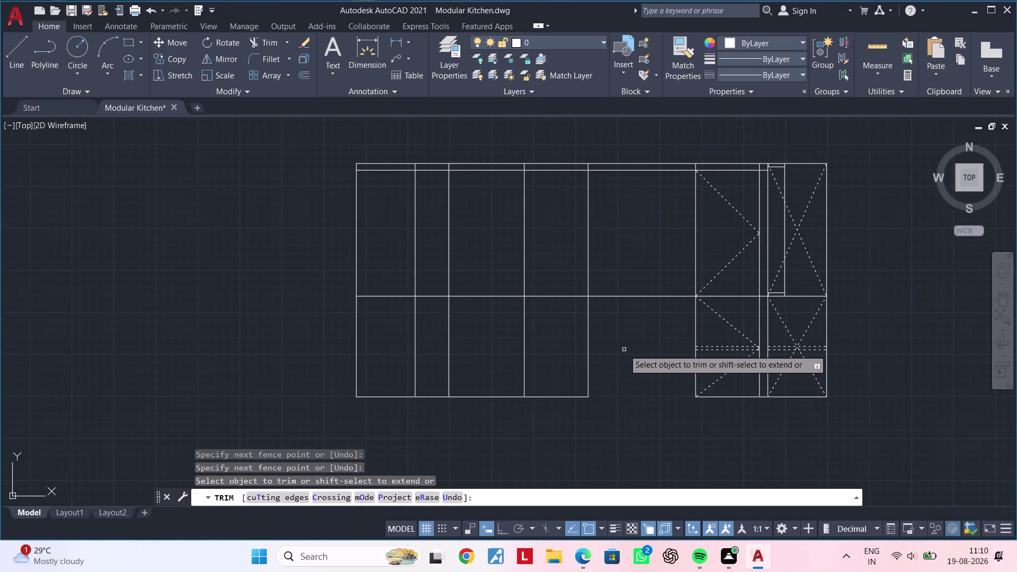
key(Escape)
key(Escape)
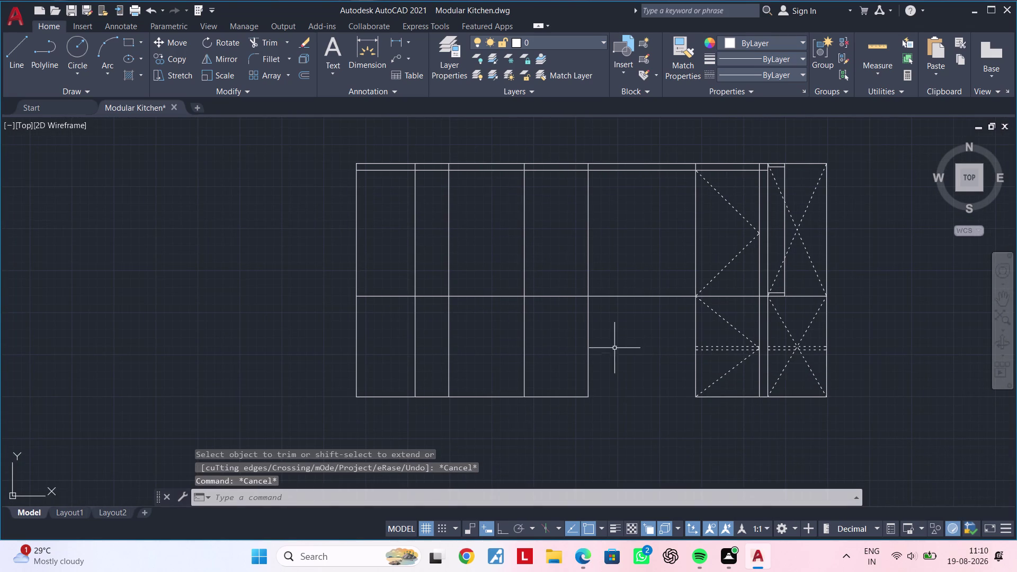
middle_drag(615, 346, 765, 324)
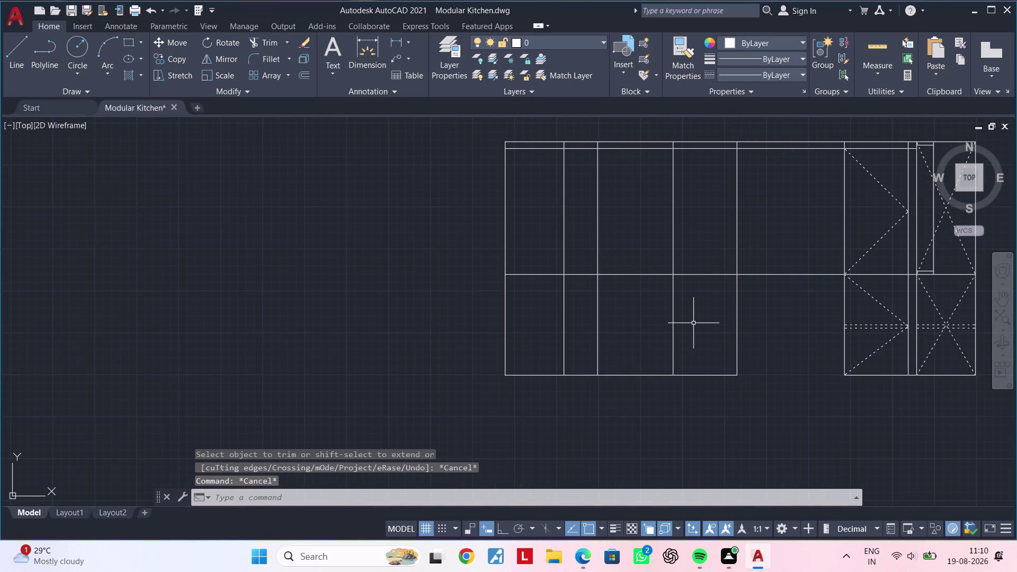
key(Escape)
key(Escape)
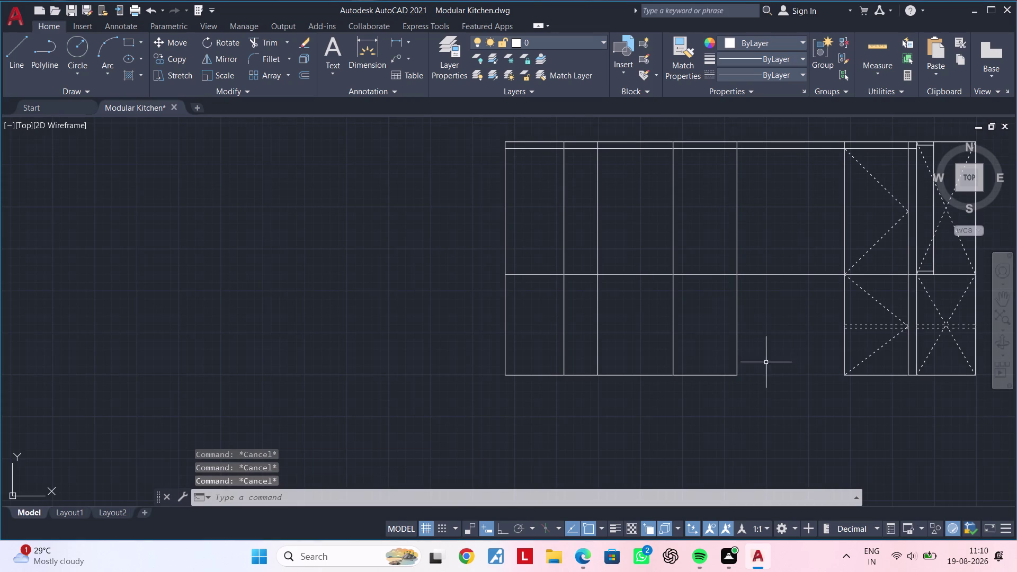
middle_drag(760, 366, 703, 354)
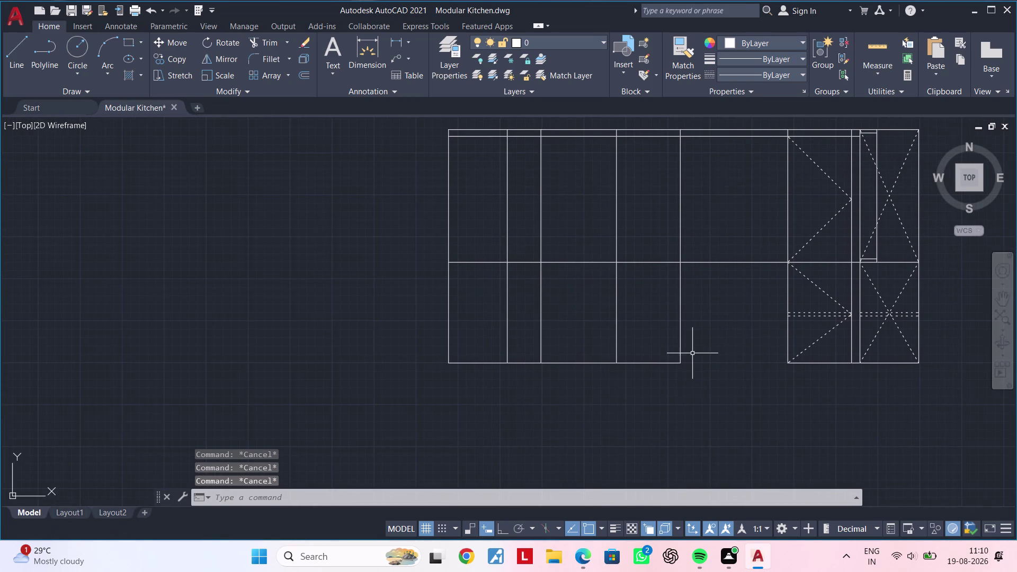
middle_drag(702, 349, 688, 353)
scroll(up, 3)
Extend the dashed shelf lines up to the left cabinet's side as boundary.
text(ex)
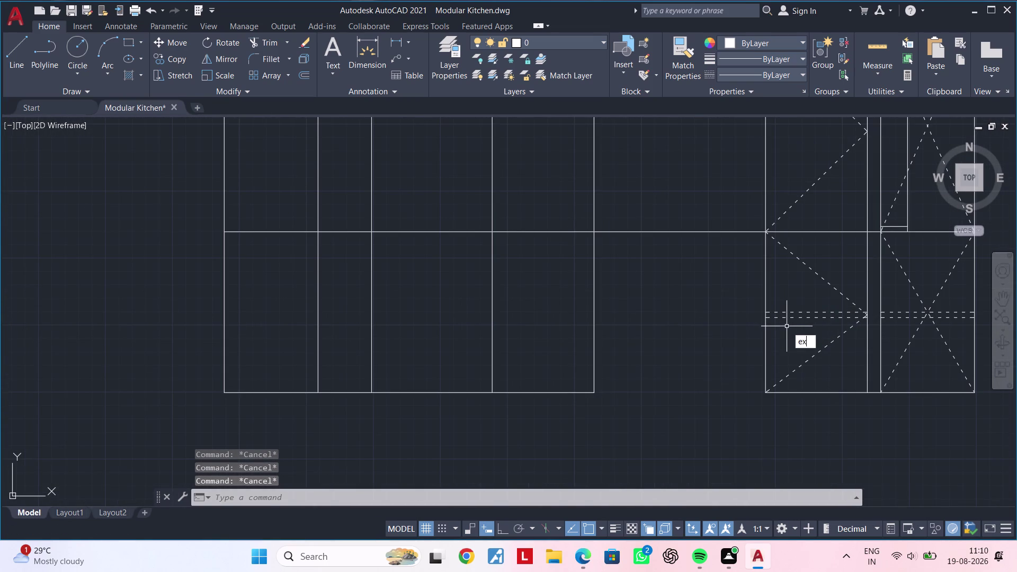
key(space)
key(Escape)
key(Escape)
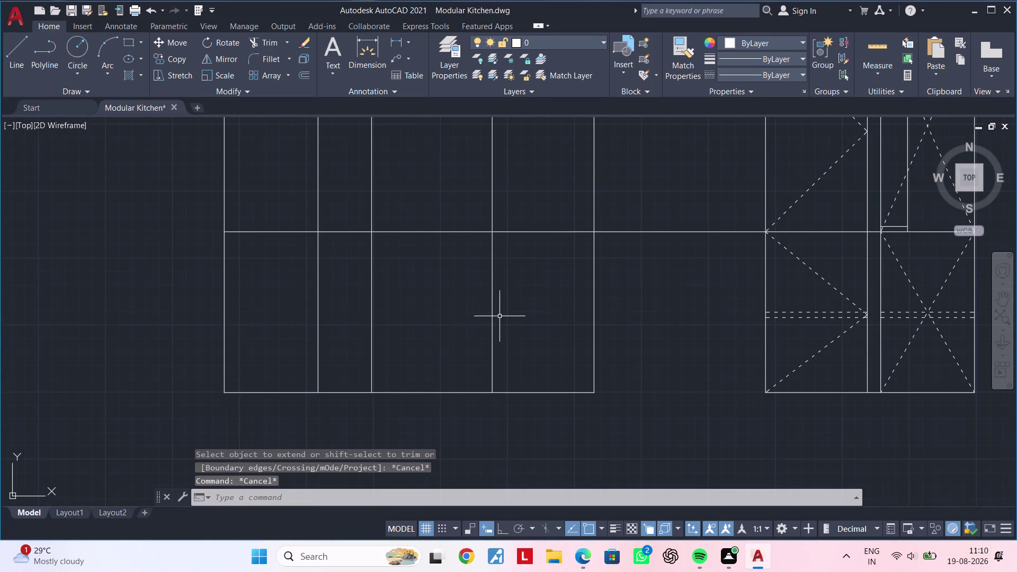
click(493, 316)
text(ex)
key(space)
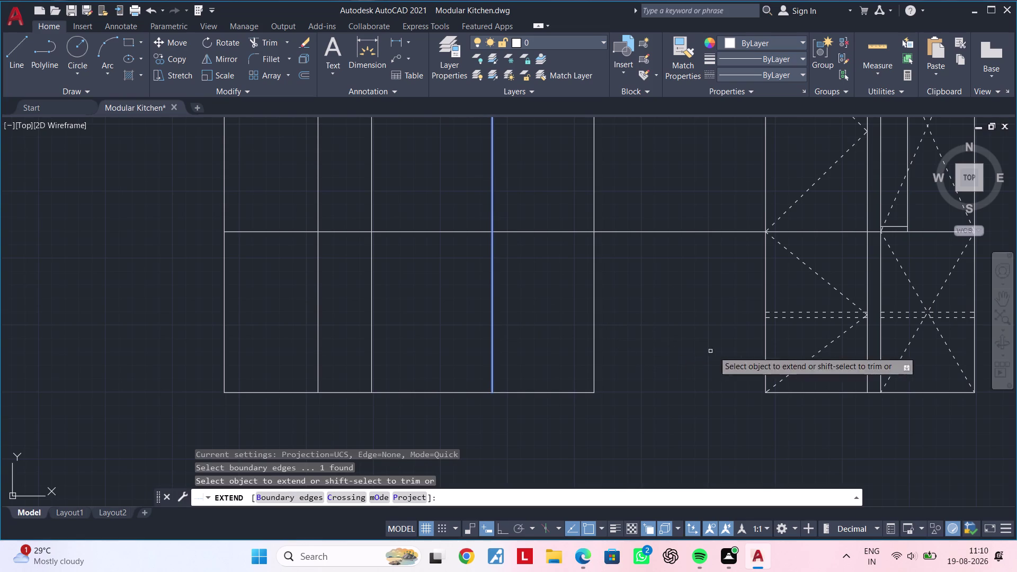
drag(789, 327, 791, 301)
key(Escape)
key(Escape)
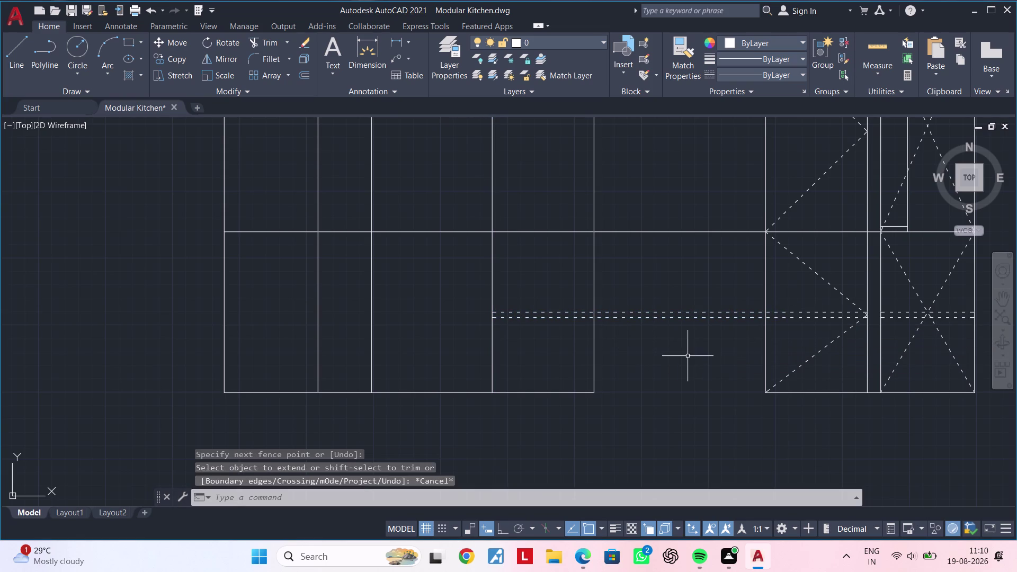
Trim the shelf line segments out of the gap between the cabinets.
key(t)
key(r)
key(space)
drag(683, 356, 676, 306)
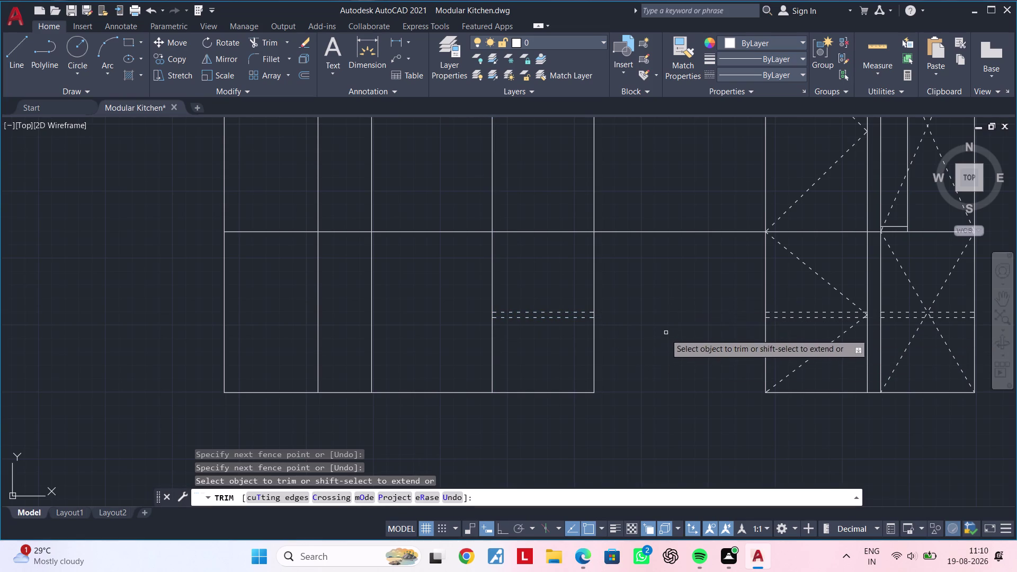
middle_drag(668, 346, 735, 389)
key(Escape)
key(Escape)
key(Escape)
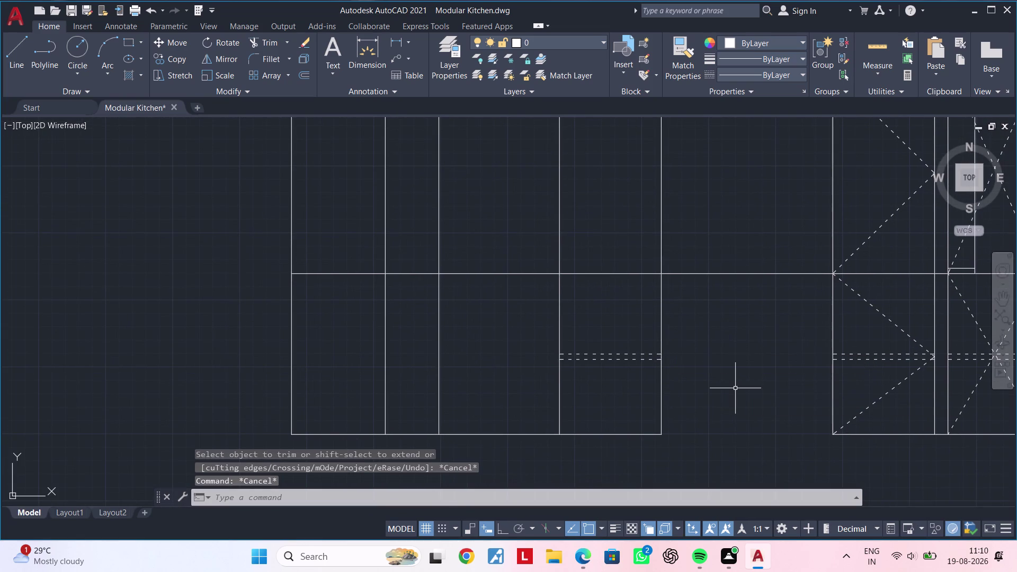
key(Escape)
key(Escape)
key(Escape)
key(Escape)
key(Escape)
key(Escape)
key(Escape)
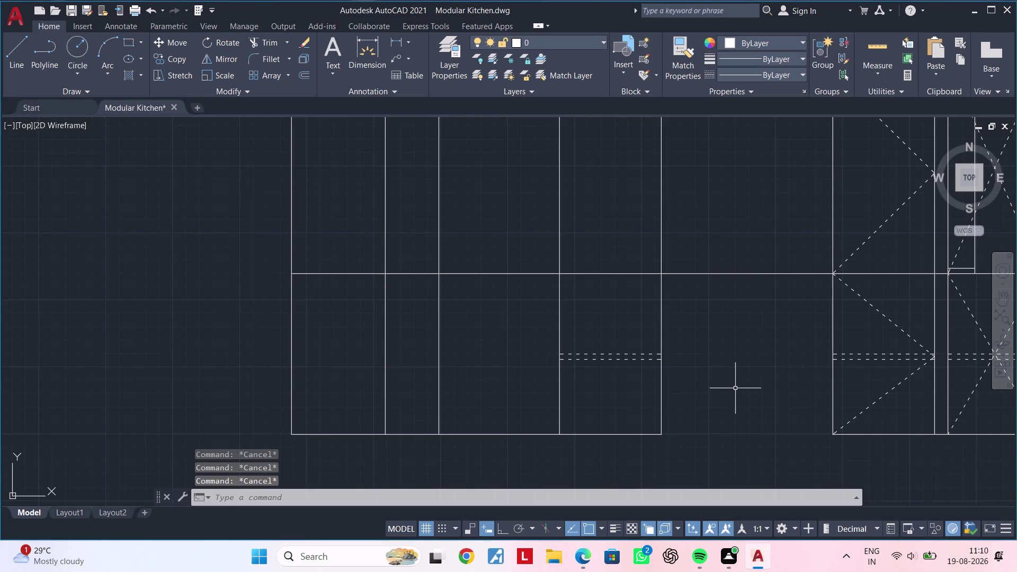
Start a line at the cabinet's lower corner, then abandon it.
key(l)
key(space)
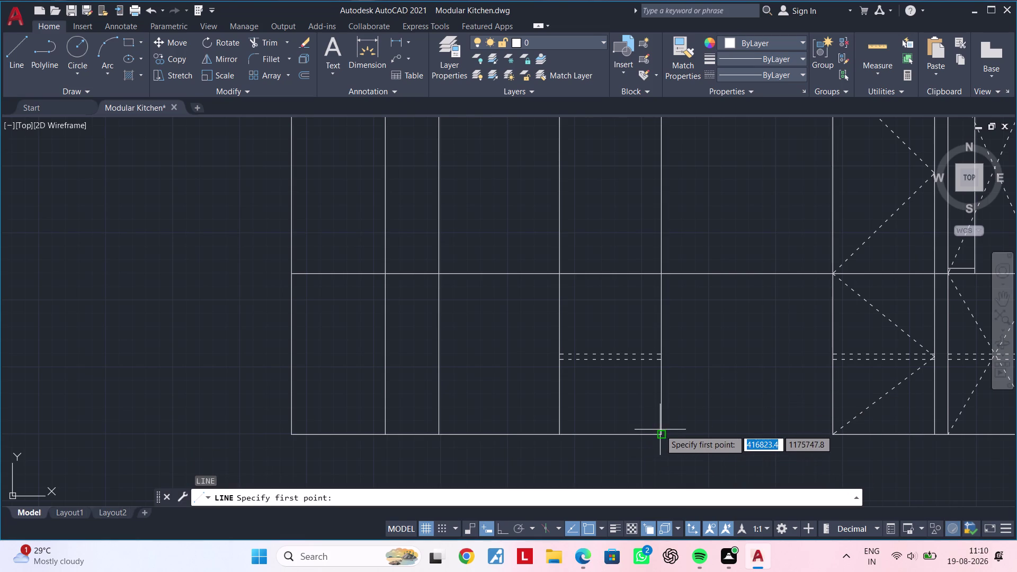
click(662, 438)
scroll(up, 3)
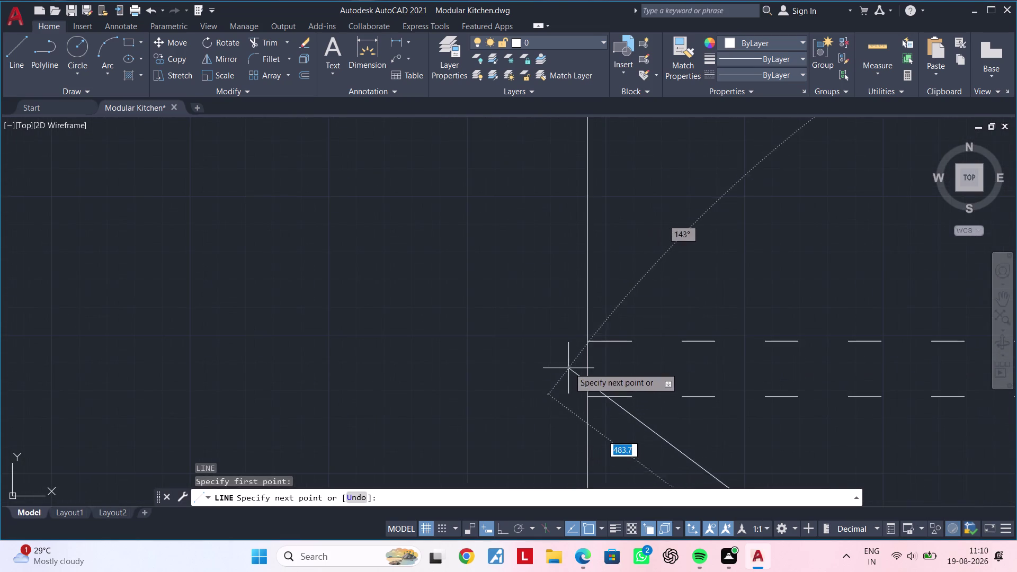
scroll(up, 3)
scroll(down, 3)
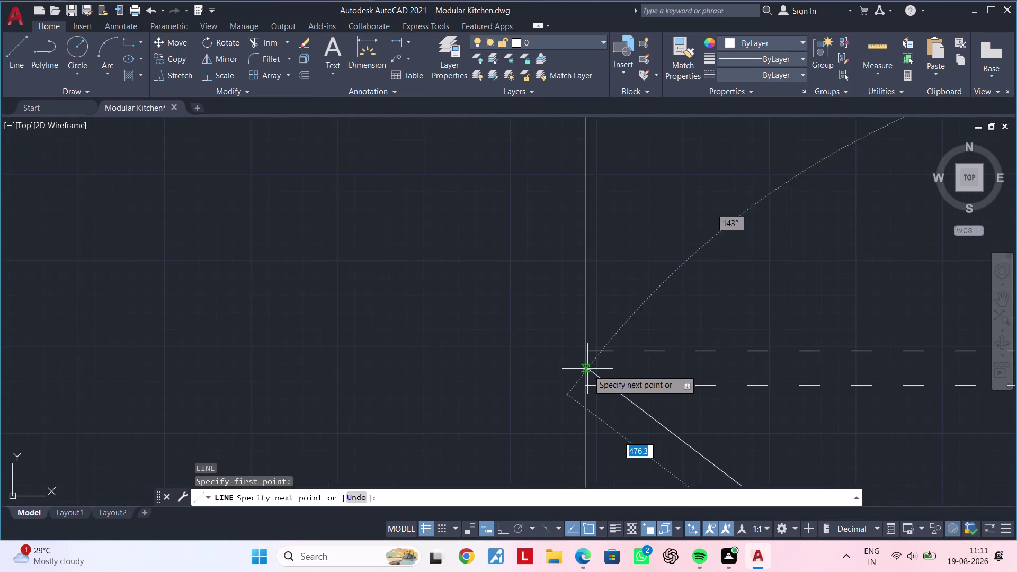
scroll(up, 3)
scroll(up, 3)
scroll(down, 3)
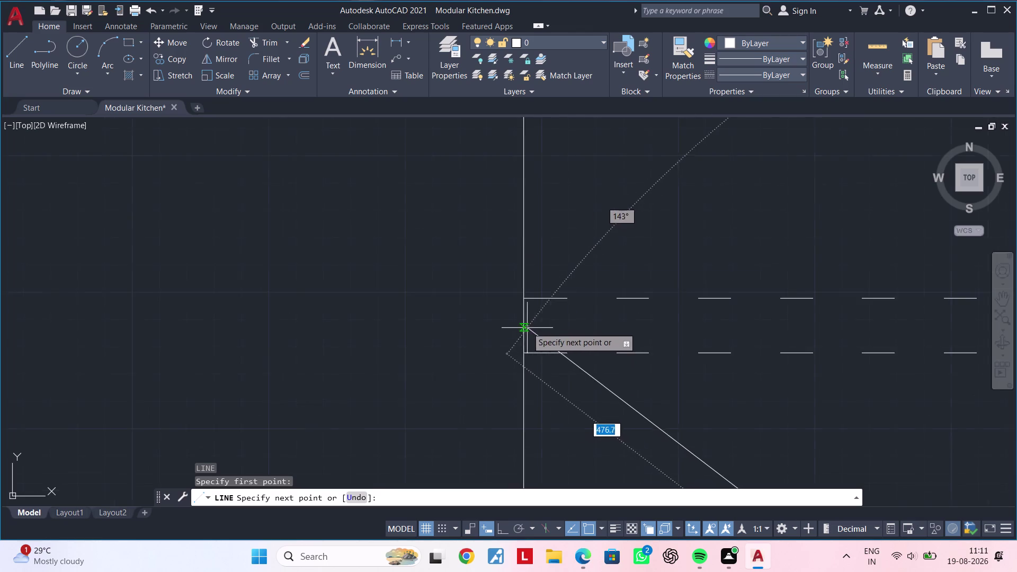
scroll(down, 3)
key(Escape)
key(Escape)
key(Escape)
Offset the dashed shelf line by 10 to create an extra shelf line.
text(of)
key(space)
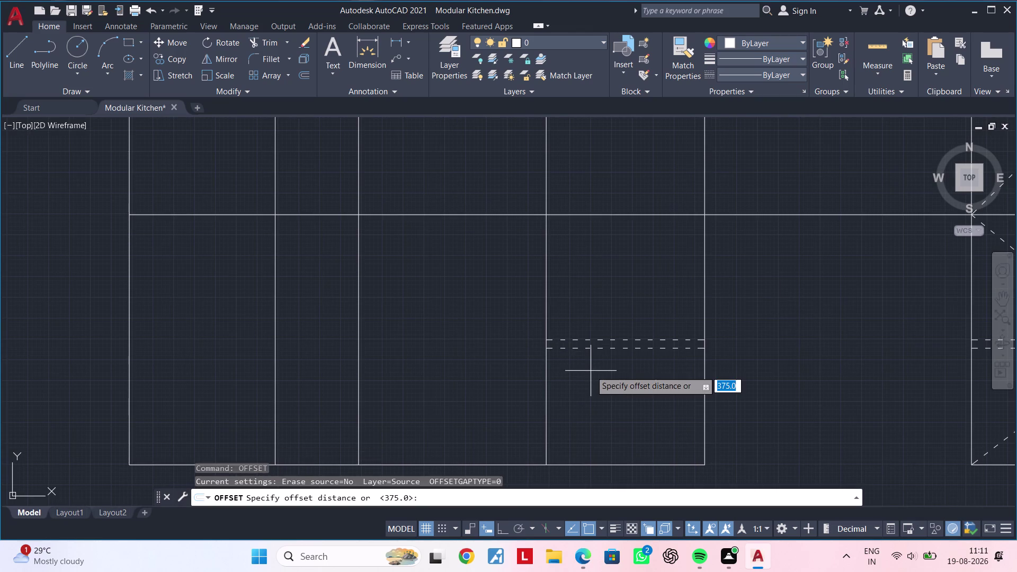
text(10)
key(Return)
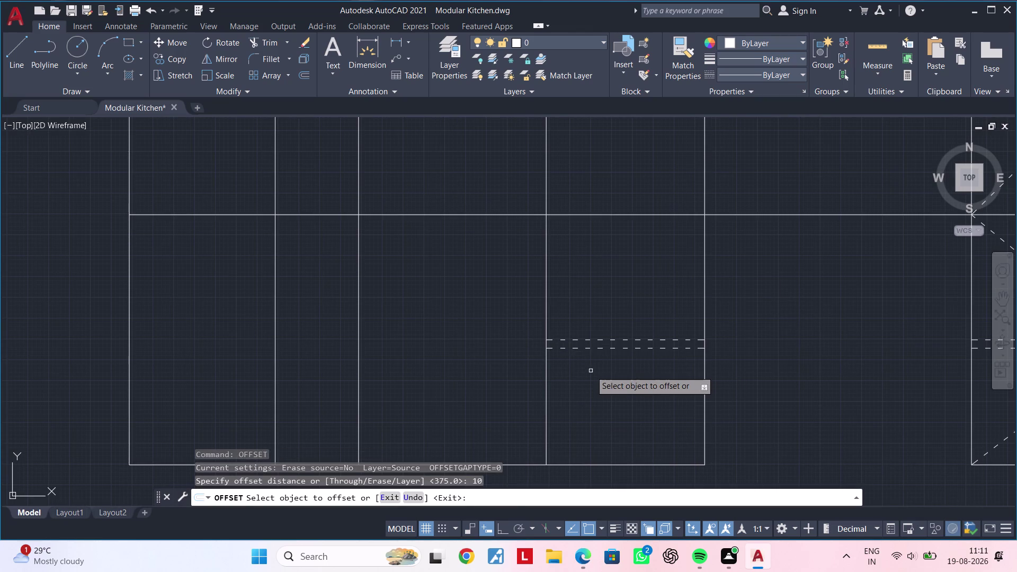
click(599, 347)
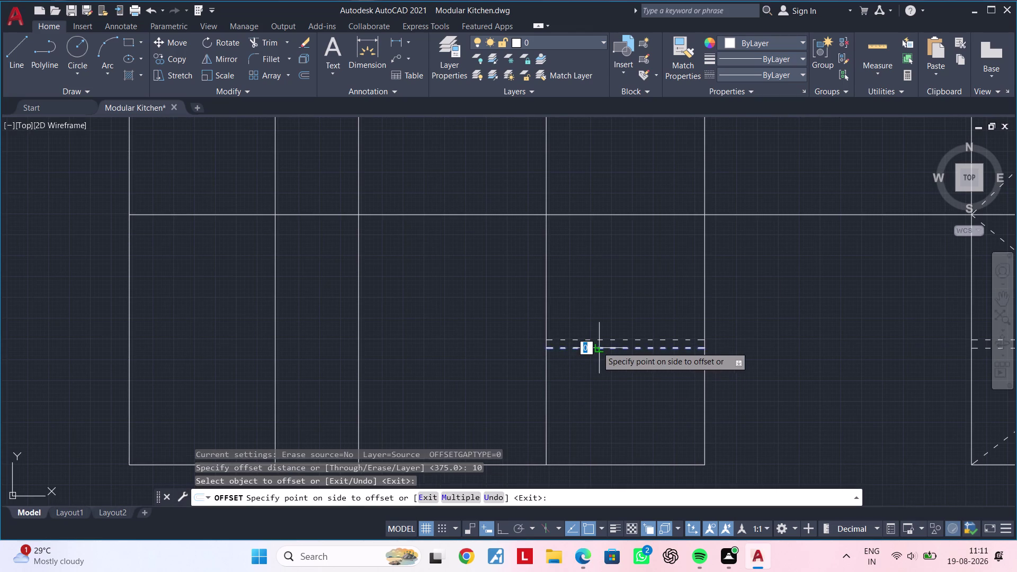
scroll(up, 3)
click(594, 337)
key(Escape)
scroll(down, 3)
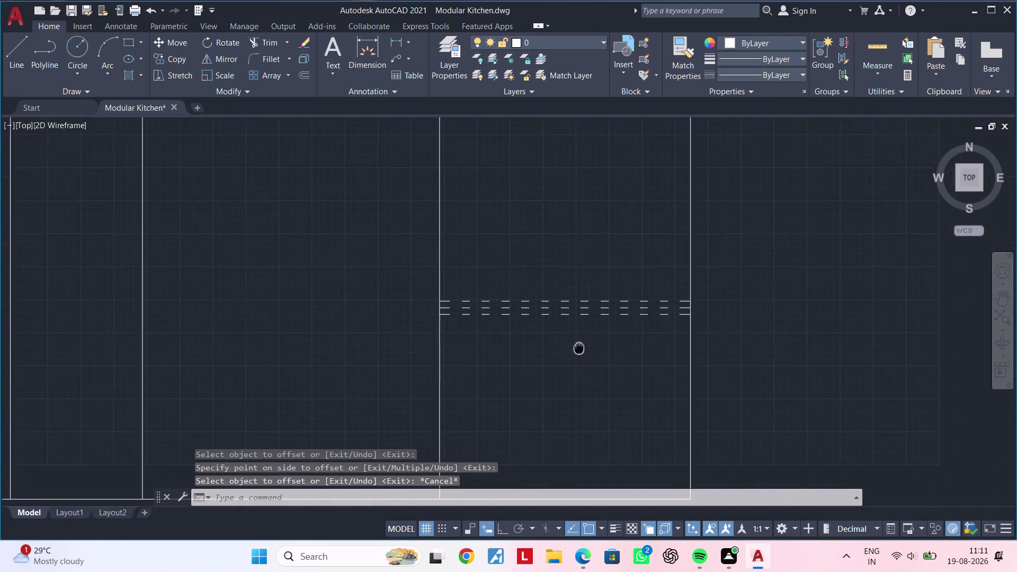